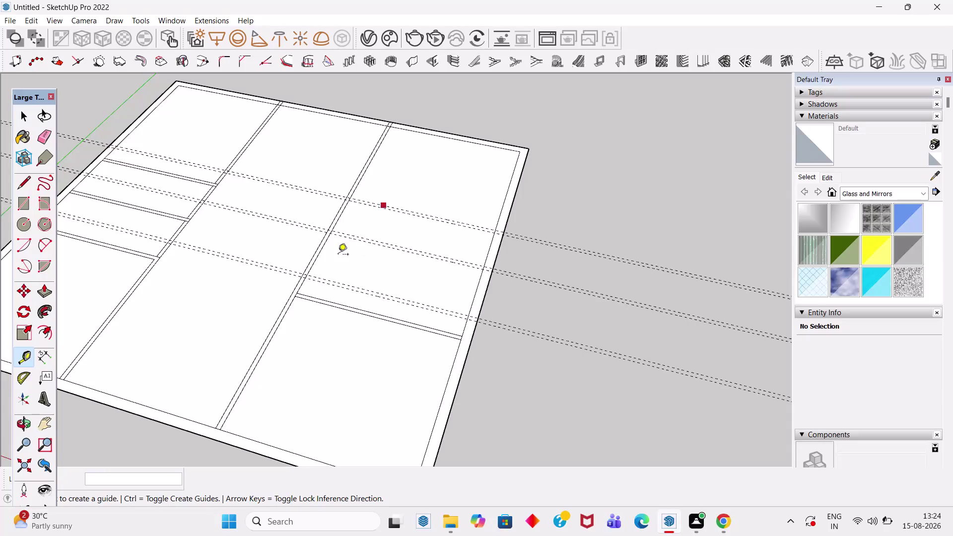
Pull a guide 13'6" in from the slab's bottom edge.
scroll(down, 3)
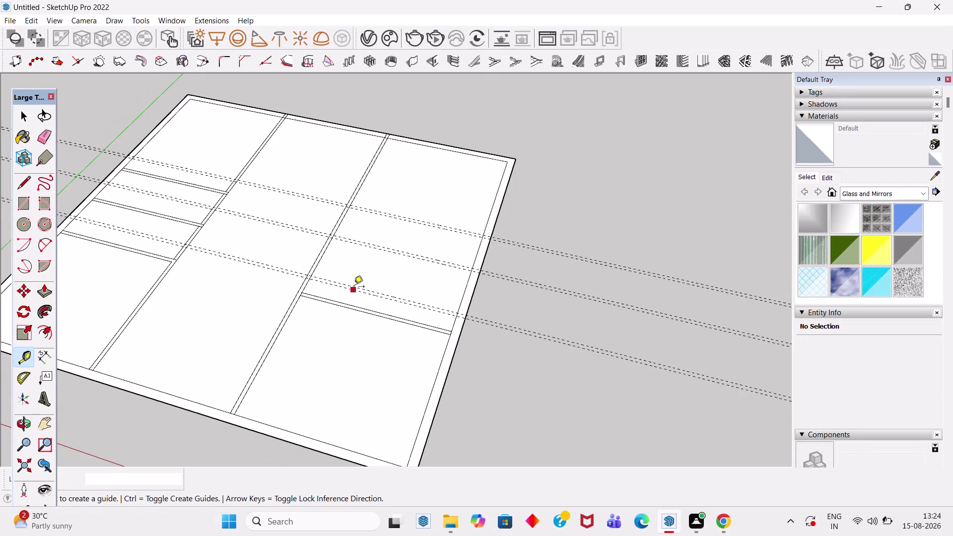
click(354, 288)
key(Escape)
key(Escape)
key(Escape)
key(Escape)
click(291, 434)
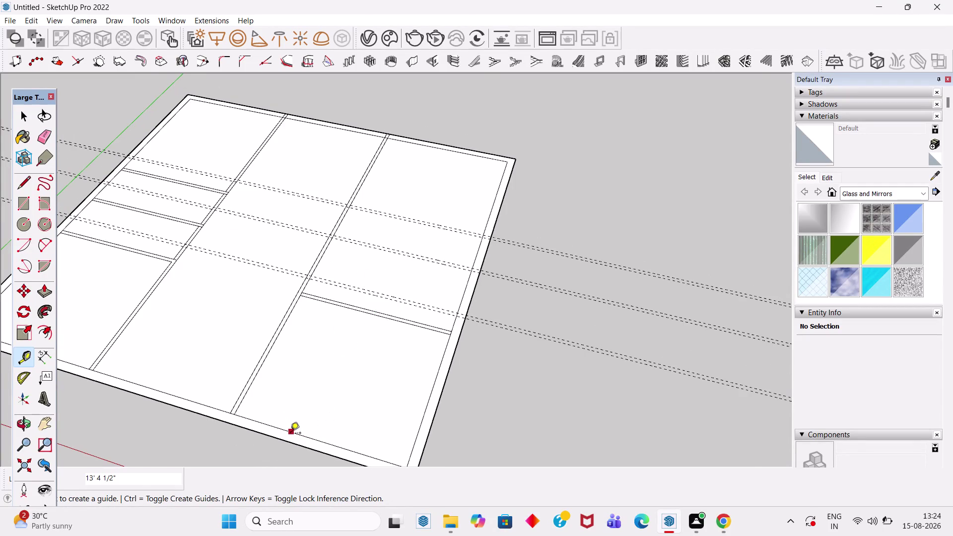
text(13)
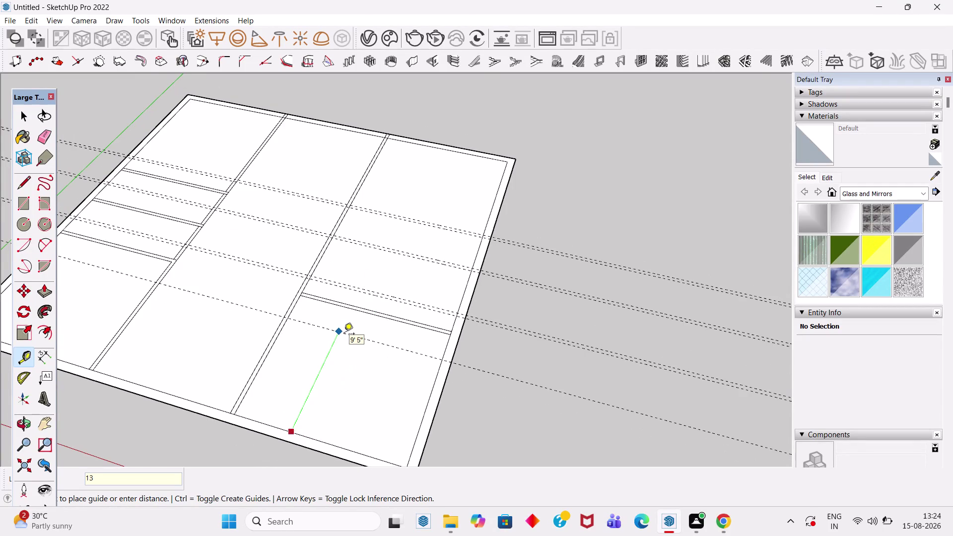
text('6")
key(Return)
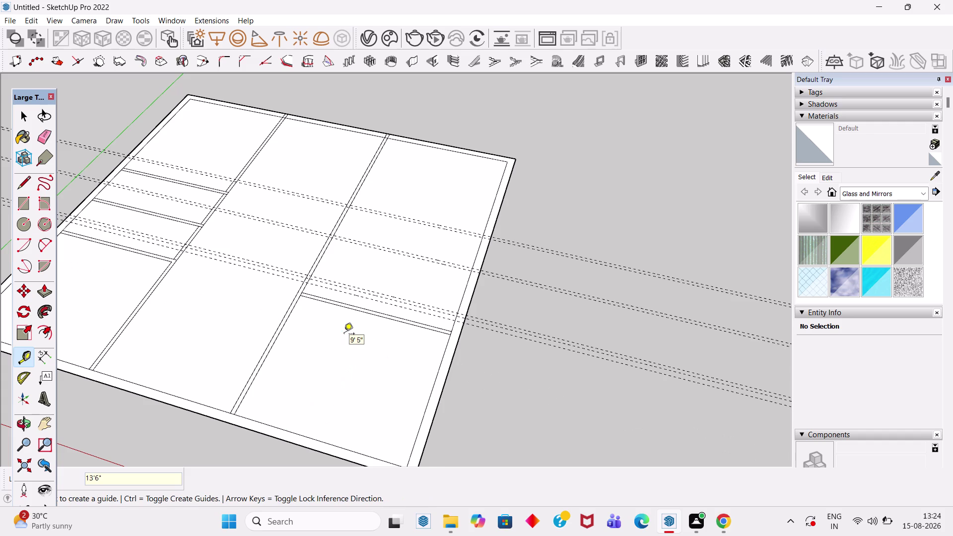
Undo that guide and remove all guides with Edit > Delete Guides.
key(ctrl+z)
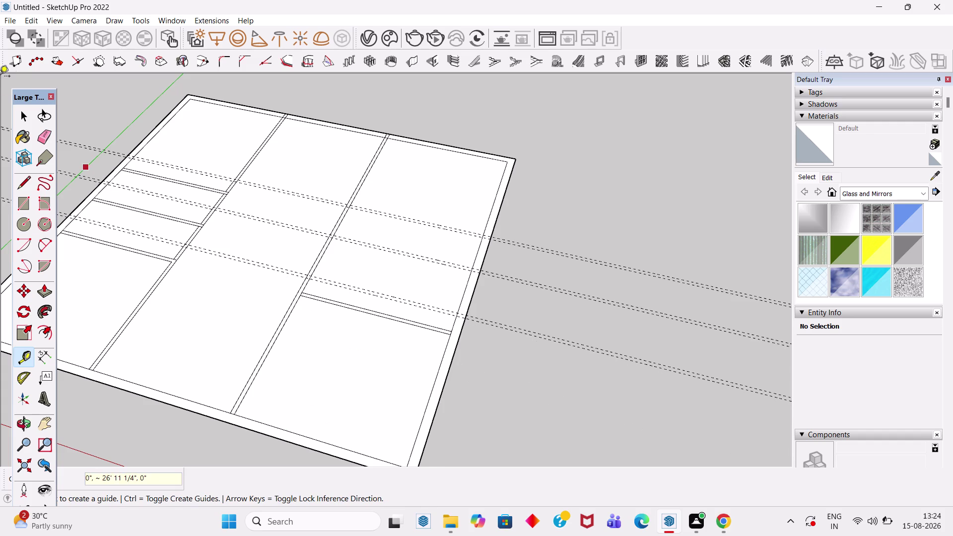
click(30, 21)
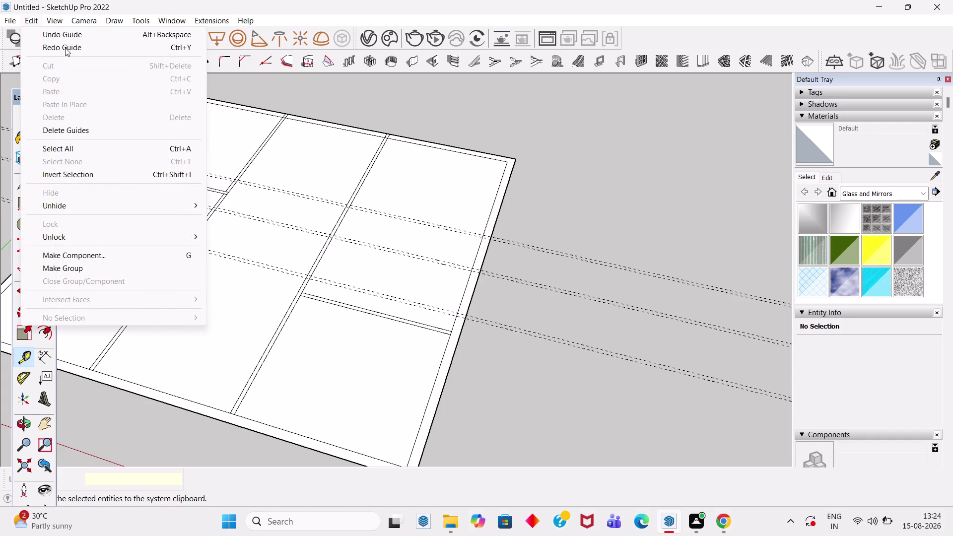
click(94, 132)
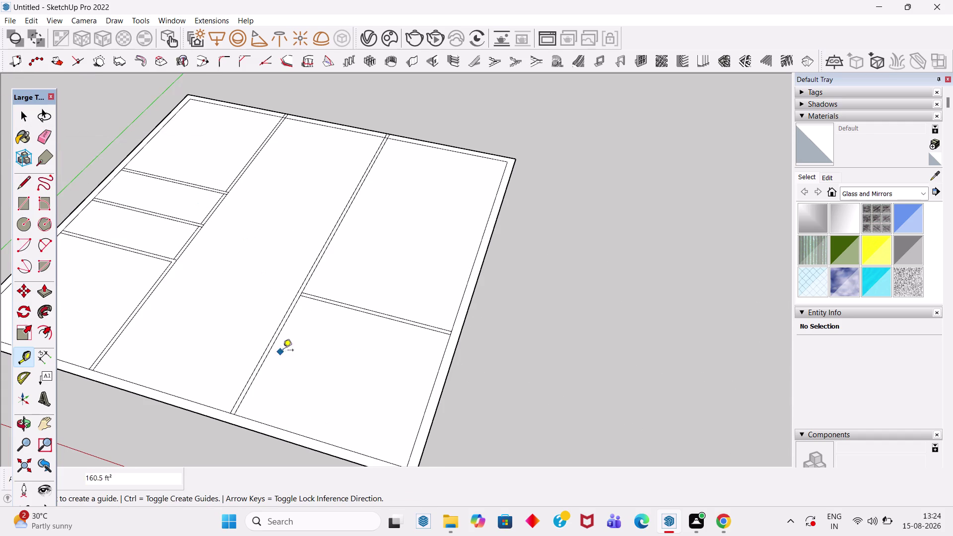
Place a guide 13'6" in from the slab's bottom edge.
click(274, 425)
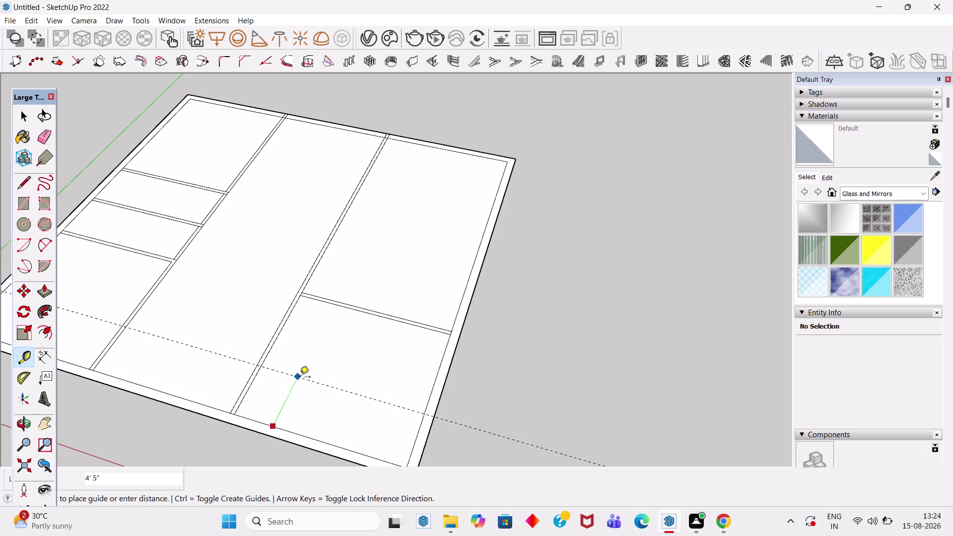
text(13'6)
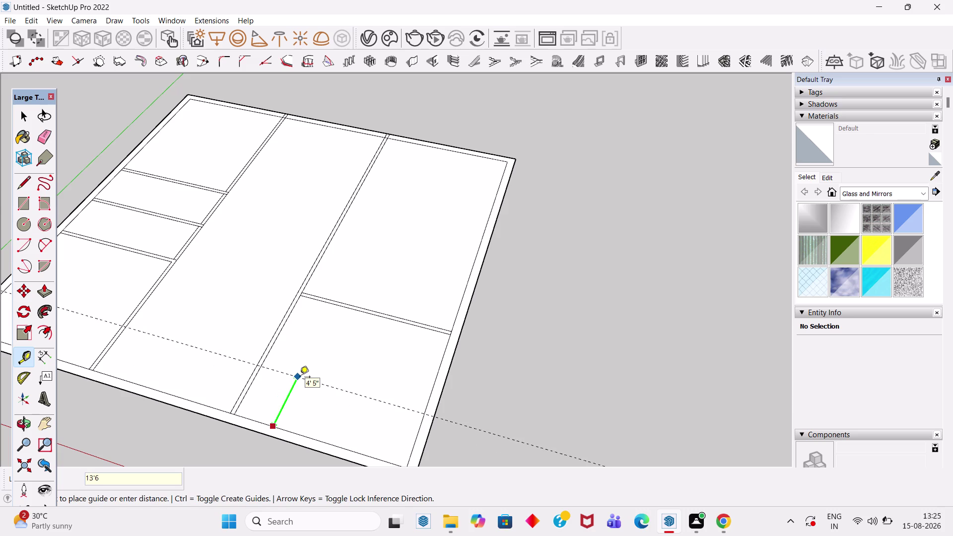
text(")
key(Return)
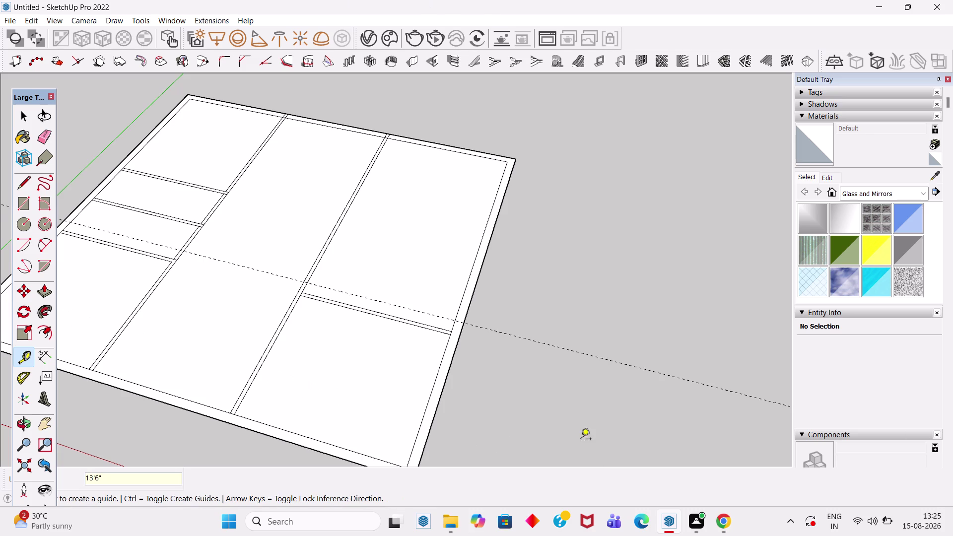
Add a second guide 6" beyond the 13'6" guide.
scroll(up, 3)
click(383, 303)
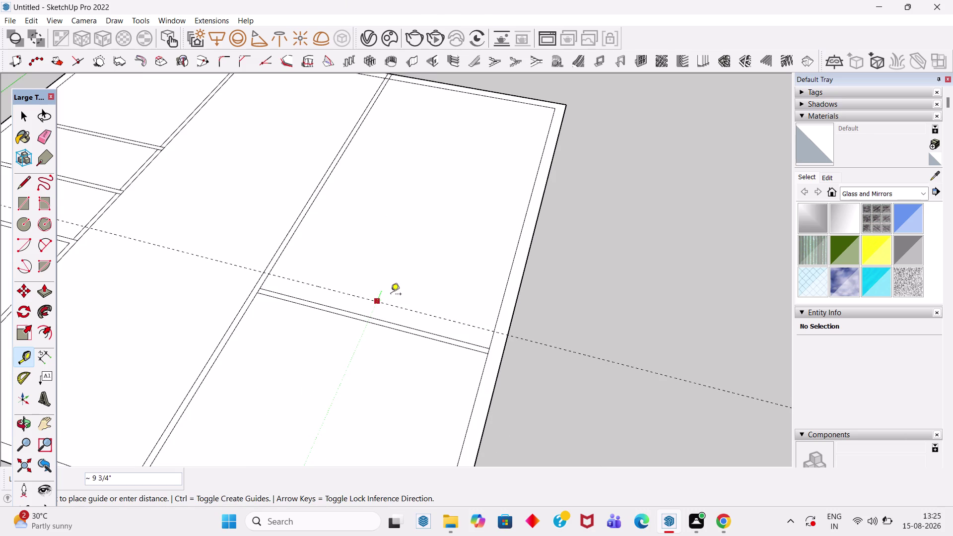
key(Escape)
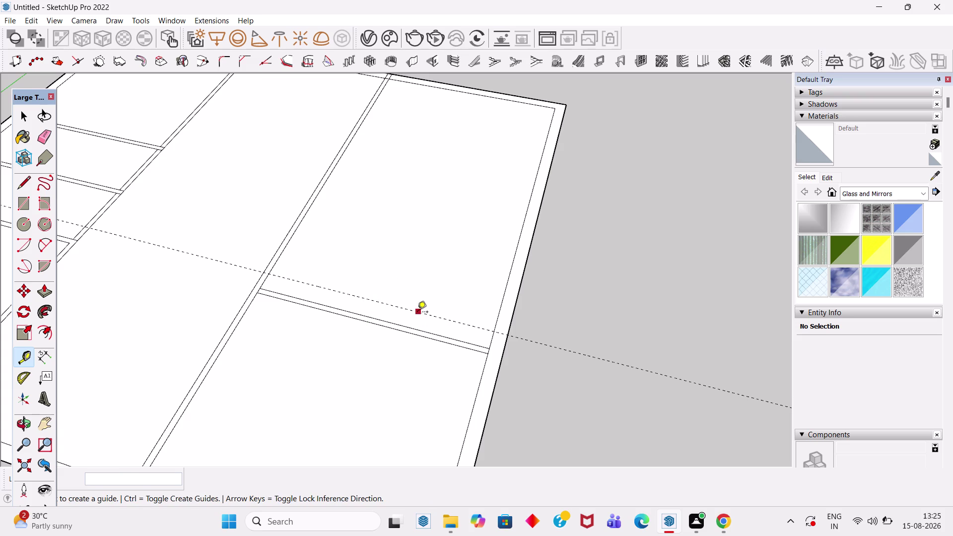
click(418, 312)
text(6)
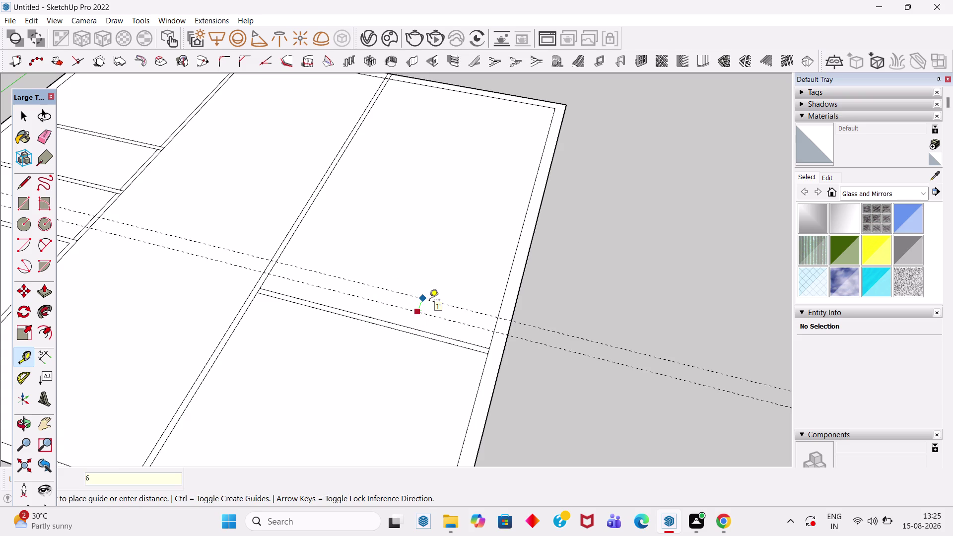
text(")
key(Return)
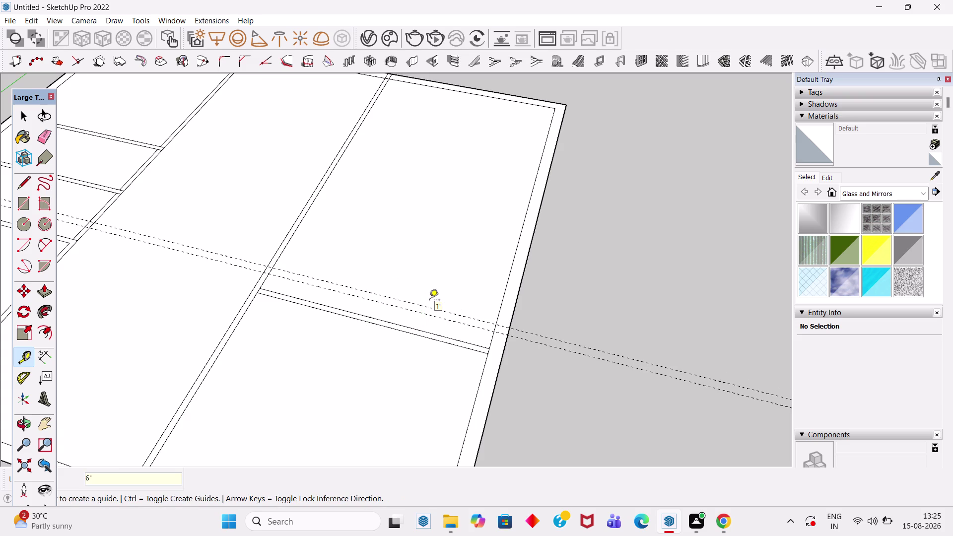
Select and delete the stray vertical guide in the upper-right room.
double_click(429, 301)
key(Escape)
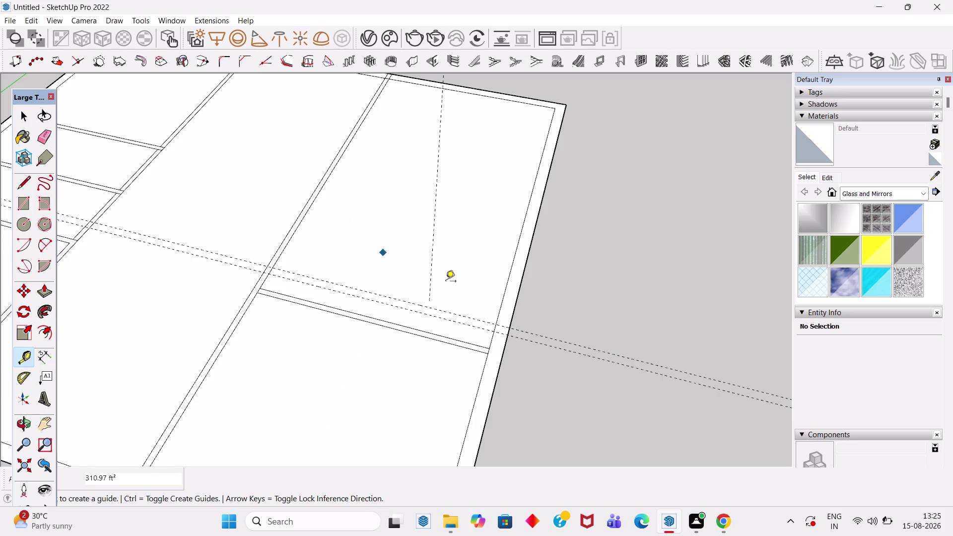
scroll(down, 3)
scroll(down, 3)
scroll(up, 3)
scroll(up, 3)
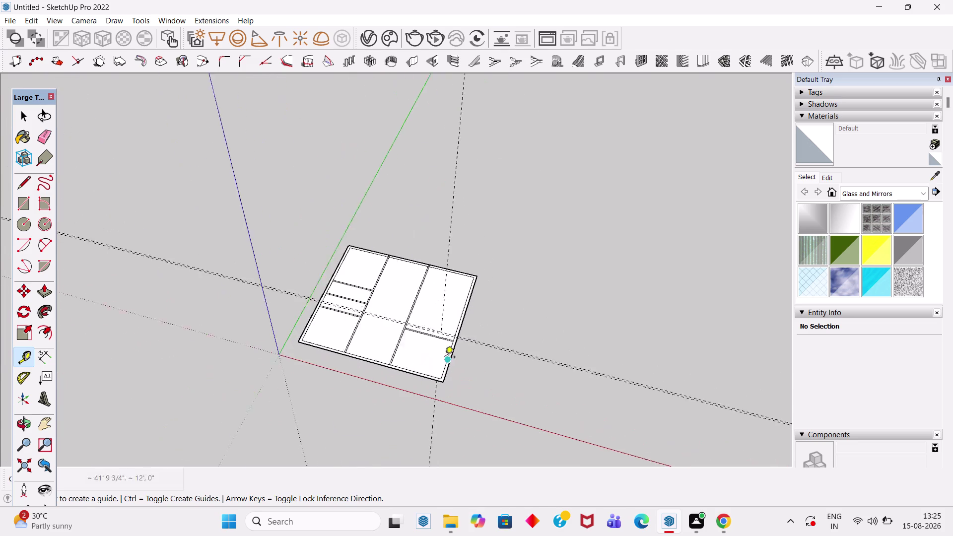
scroll(up, 3)
key(space)
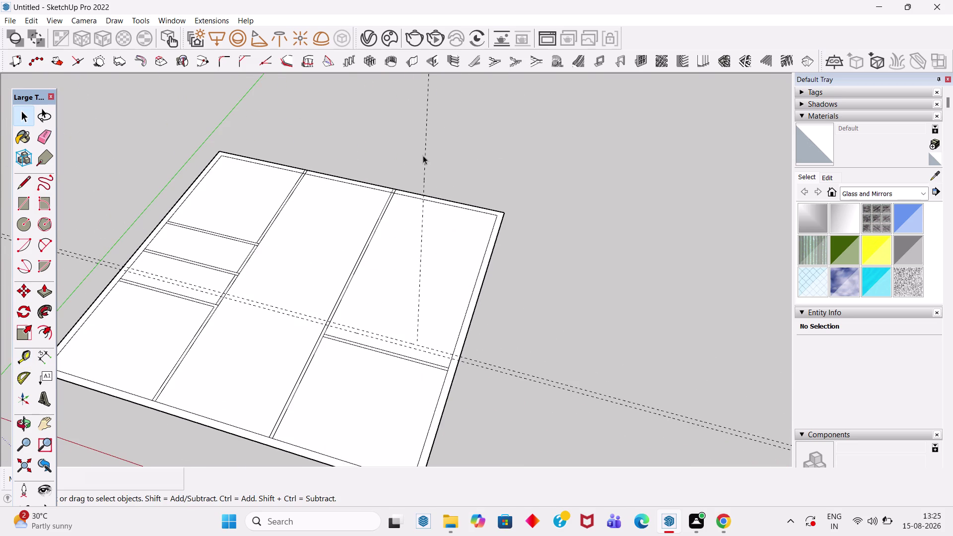
click(425, 155)
key(Delete)
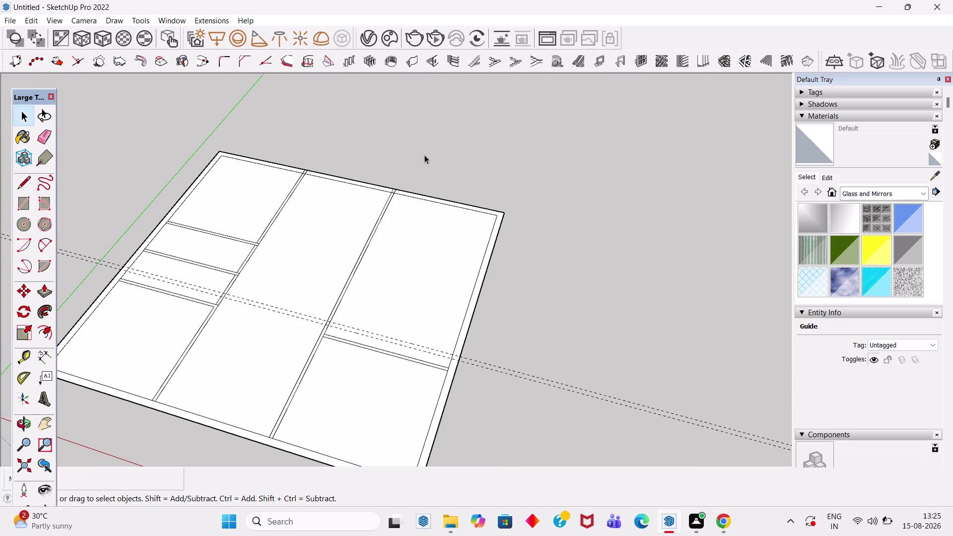
key(t)
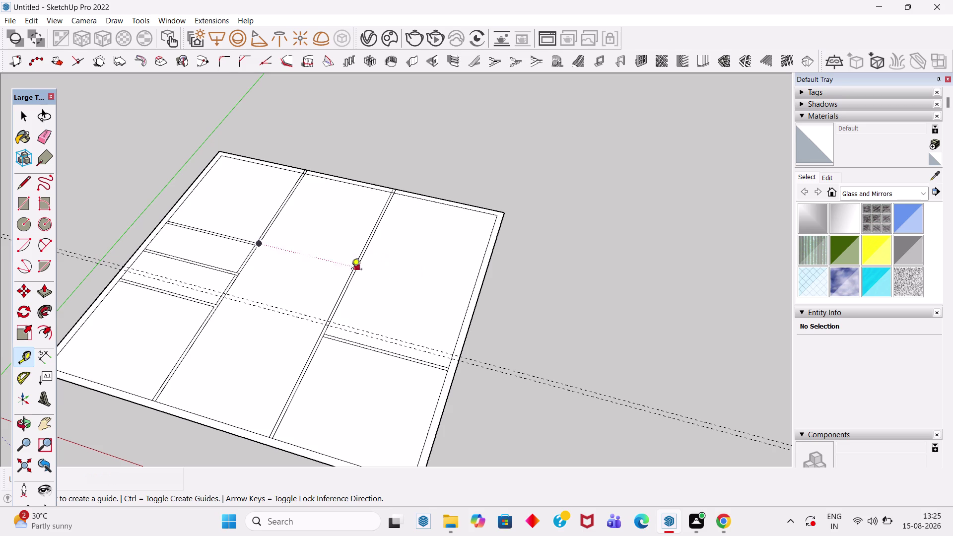
Place a guide 5' from the existing guide and another 6" beyond it.
scroll(up, 3)
click(392, 324)
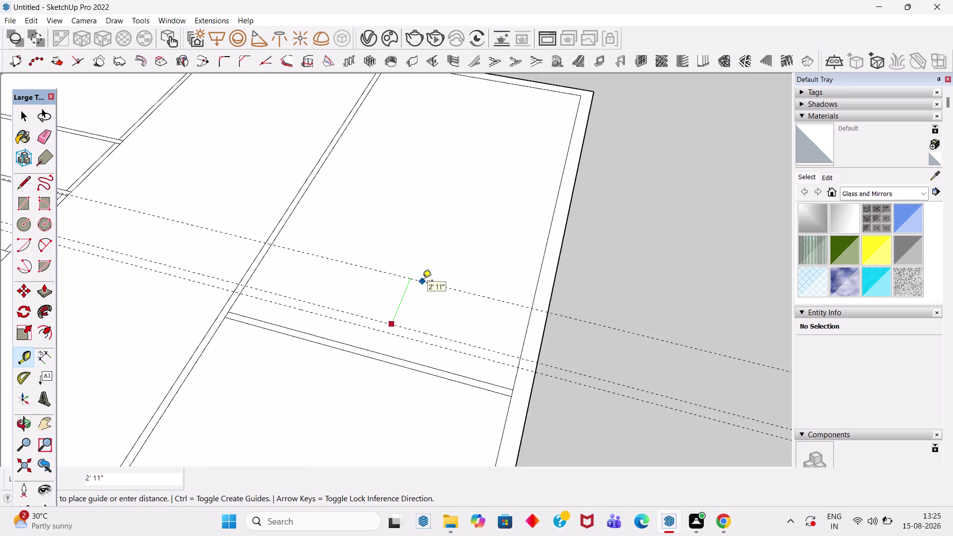
text(5')
key(Return)
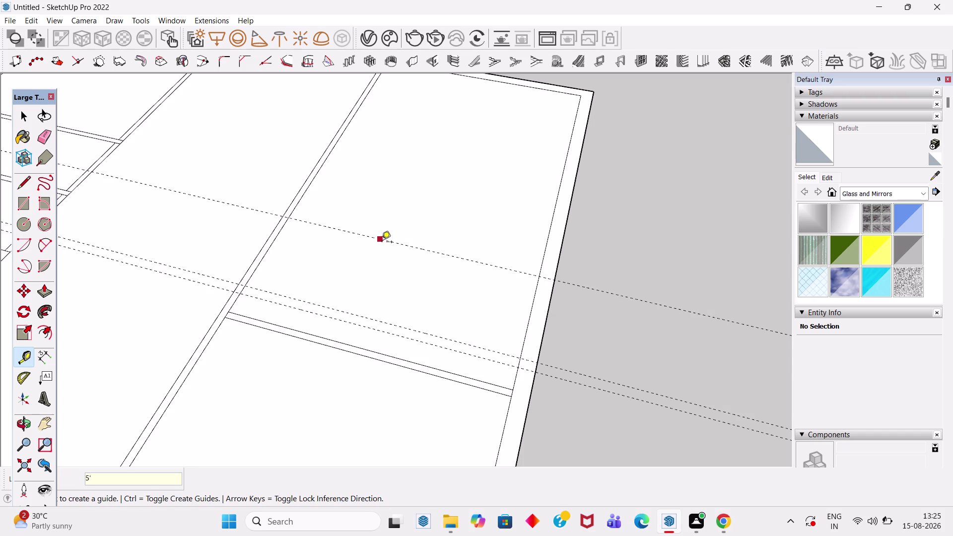
click(388, 243)
text(6)
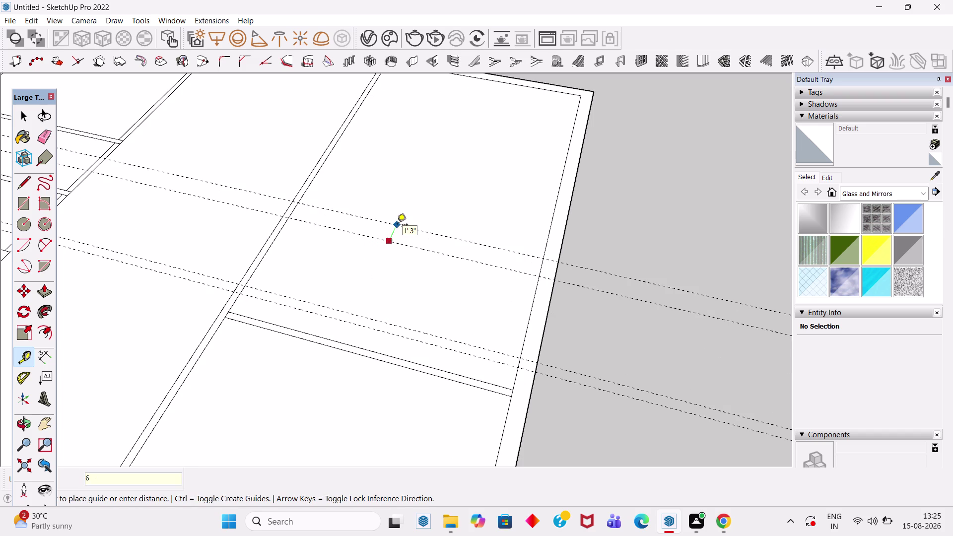
text(")
key(Return)
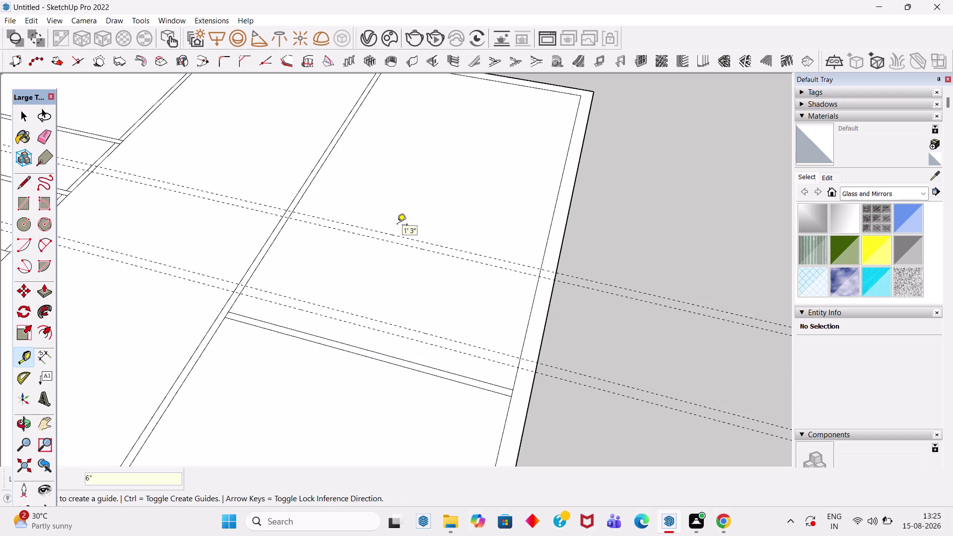
Place a guide 4'1" further on, paired with one 6" beyond.
click(423, 240)
text(4)
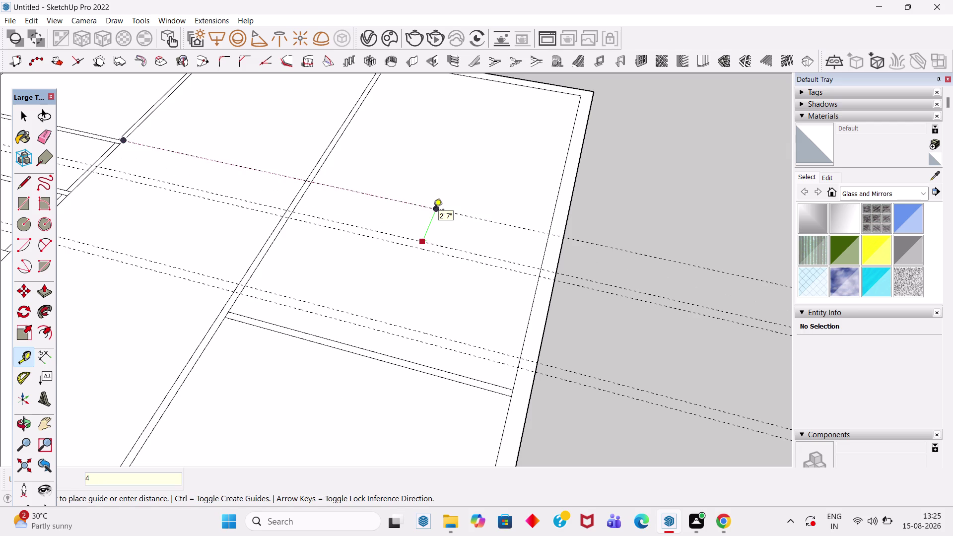
text('1")
key(Return)
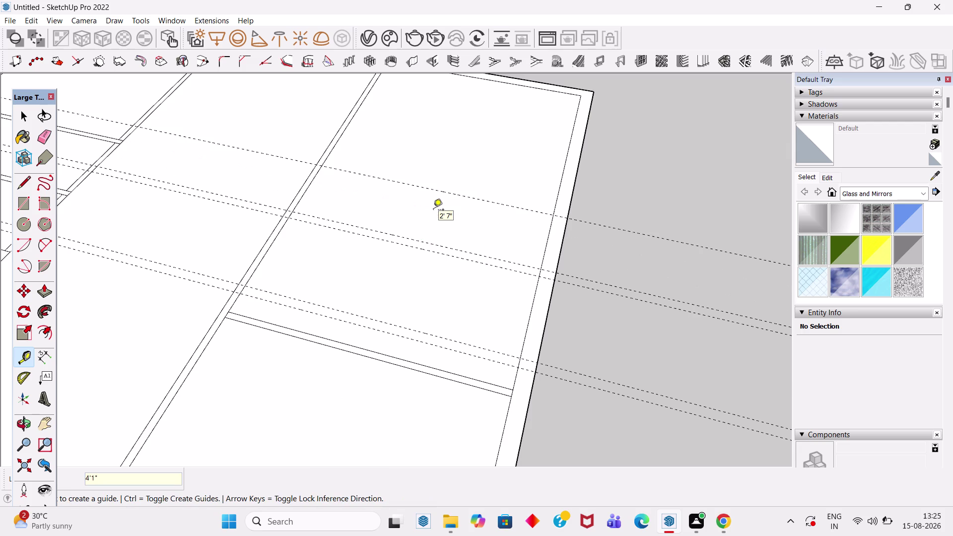
click(459, 194)
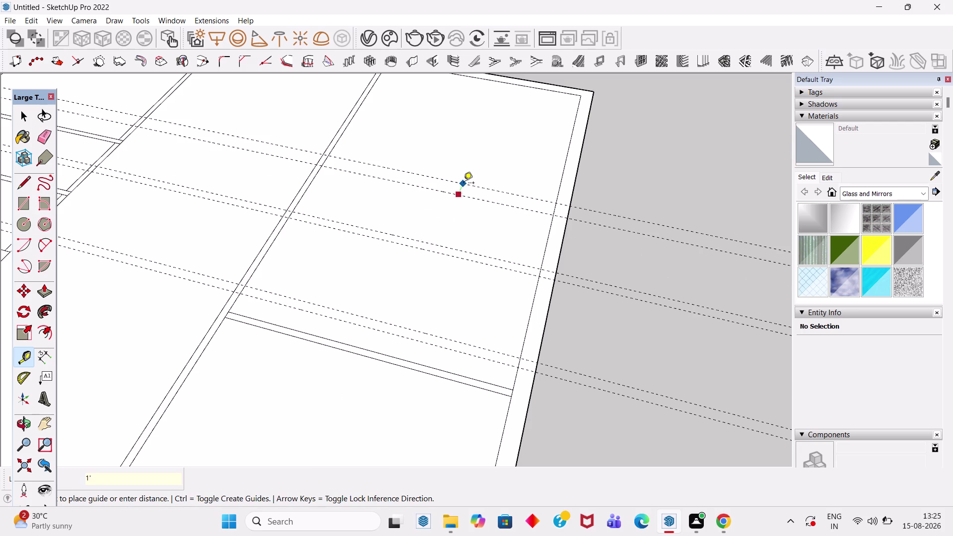
text(6")
key(Return)
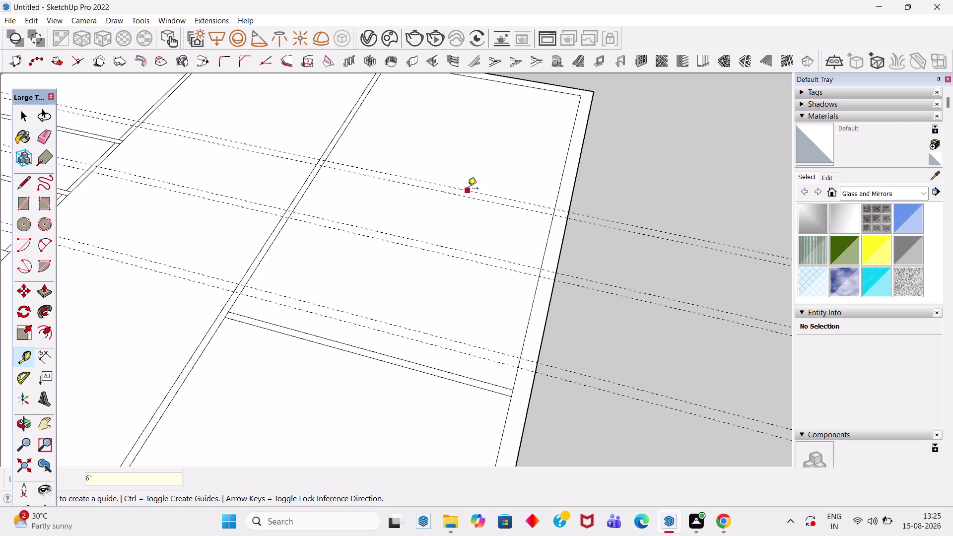
Start another guide measurement, then cancel it with undo.
click(468, 189)
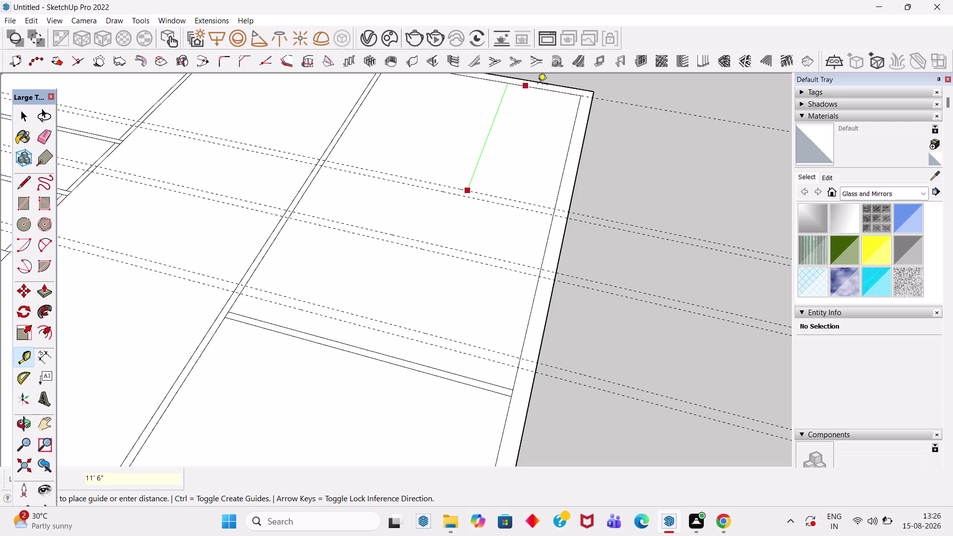
scroll(down, 3)
scroll(up, 3)
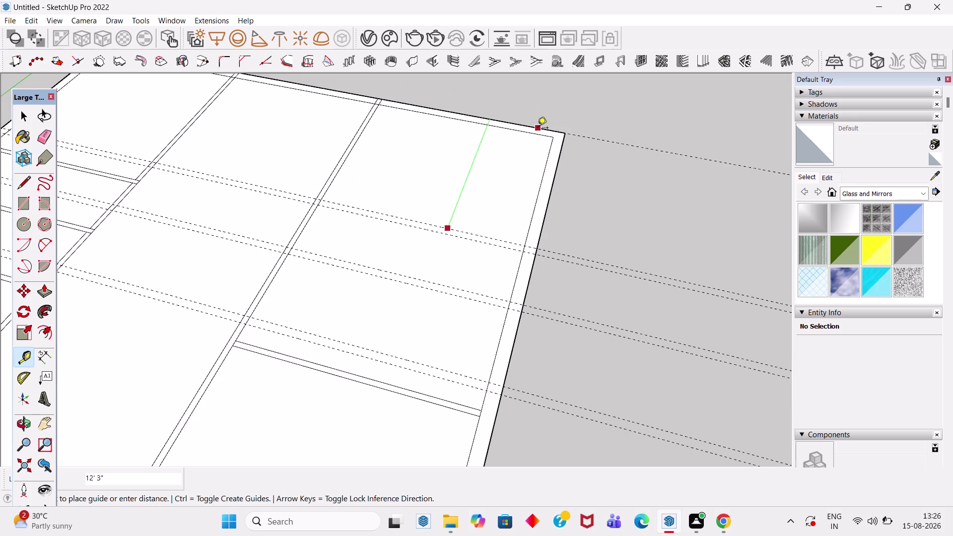
scroll(down, 3)
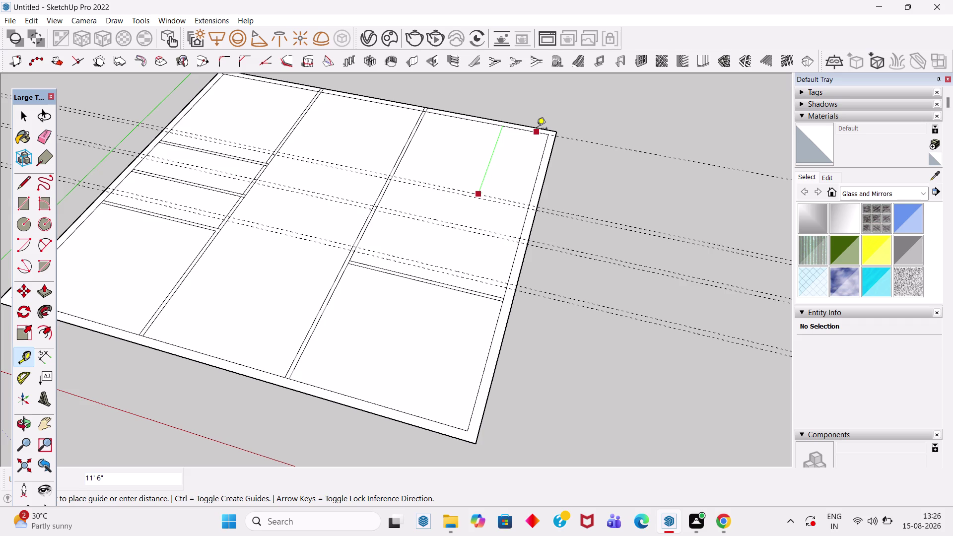
key(ctrl+z)
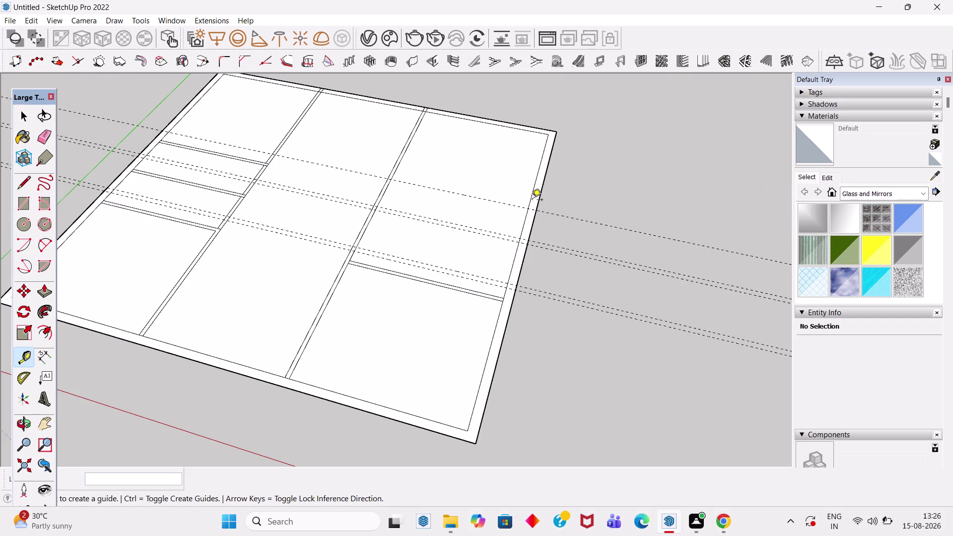
Undo the previously placed guide lines.
key(ctrl+z)
key(ctrl+z)
key(ctrl+z)
key(ctrl+z)
key(ctrl+z)
key(ctrl+z)
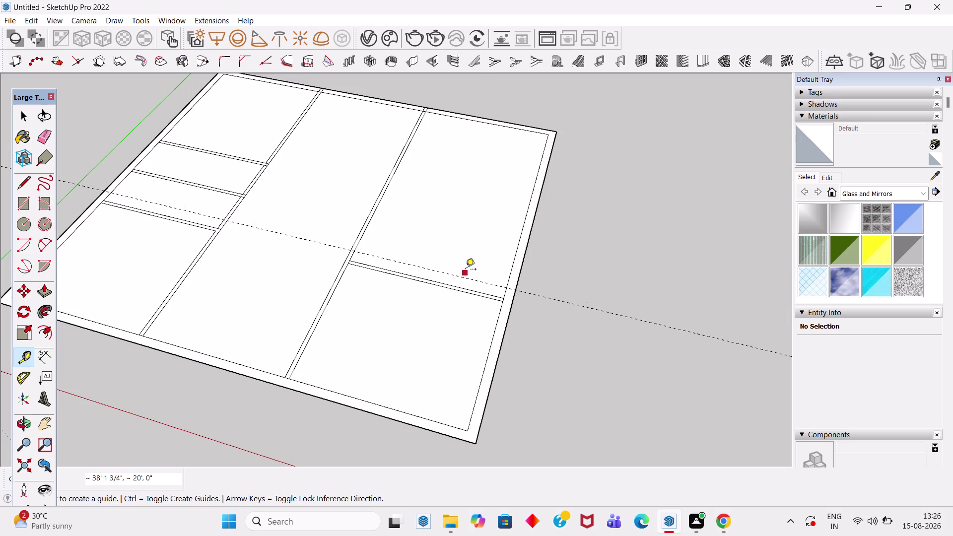
key(ctrl+z)
Pull a guide 14' in from the slab edge, plus one 4" beyond it.
drag(407, 413, 409, 407)
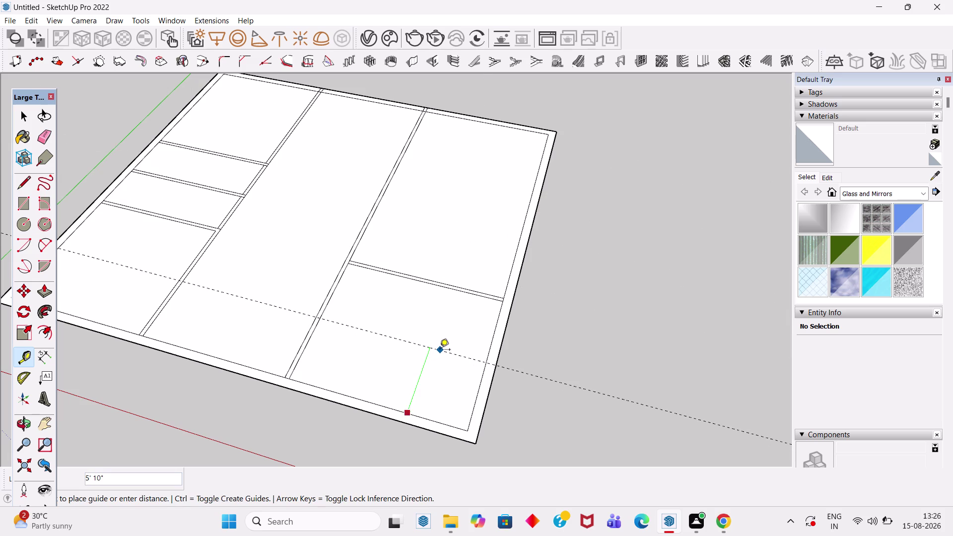
text(14)
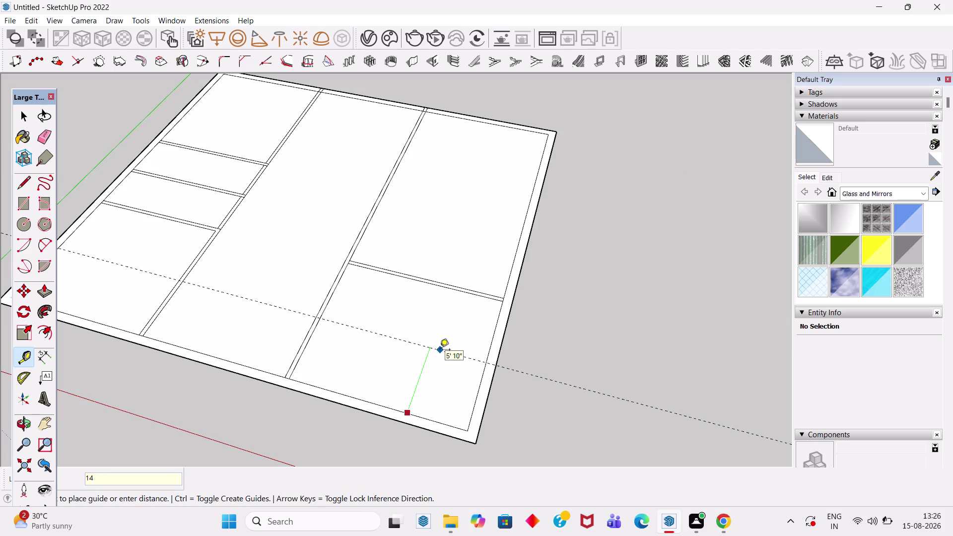
key(apostrophe)
key(Return)
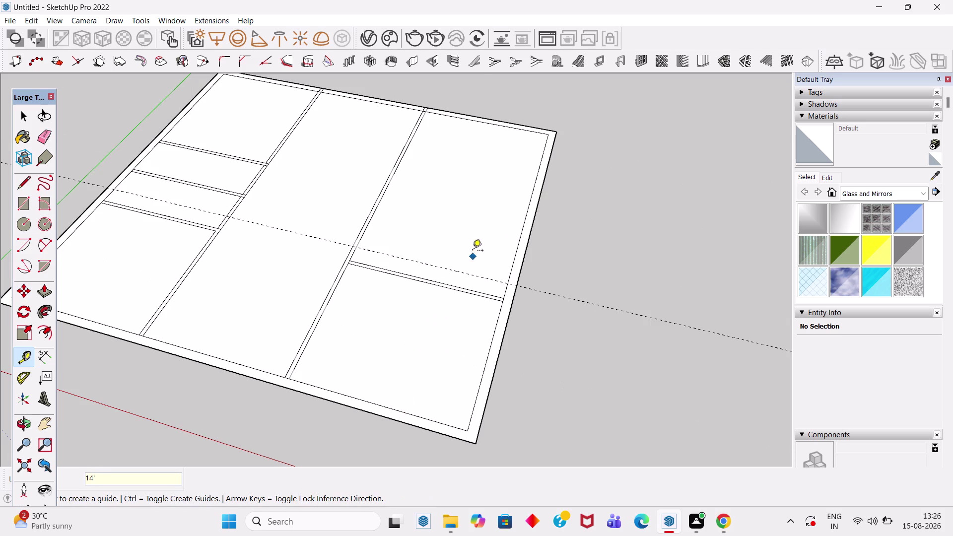
scroll(up, 3)
click(447, 270)
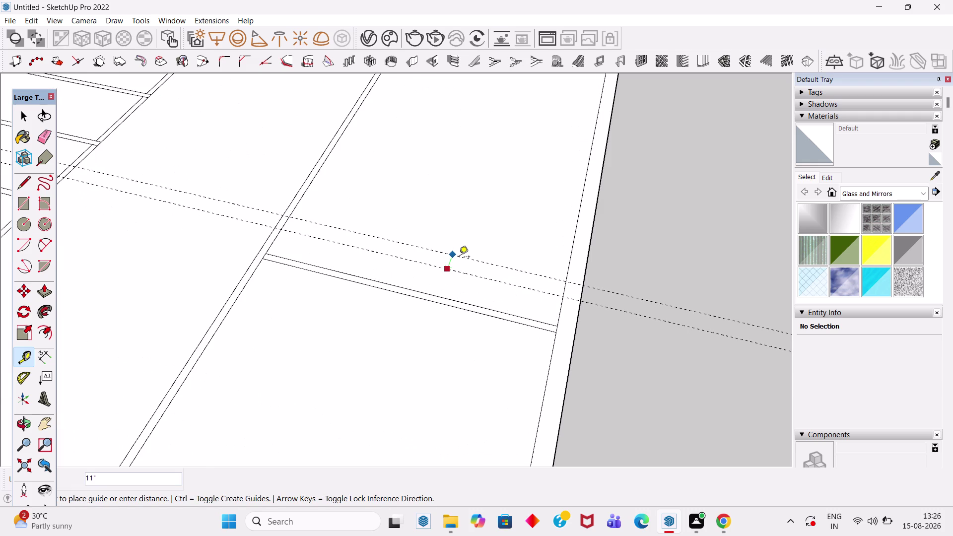
text(4")
key(Return)
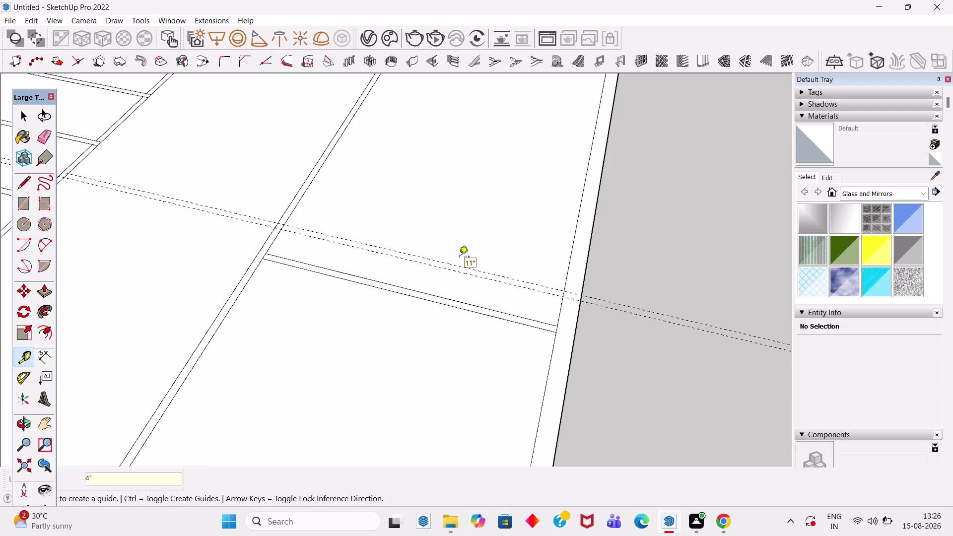
Add a guide 5' from that guide and another 4" beyond it.
scroll(up, 3)
drag(468, 249, 474, 243)
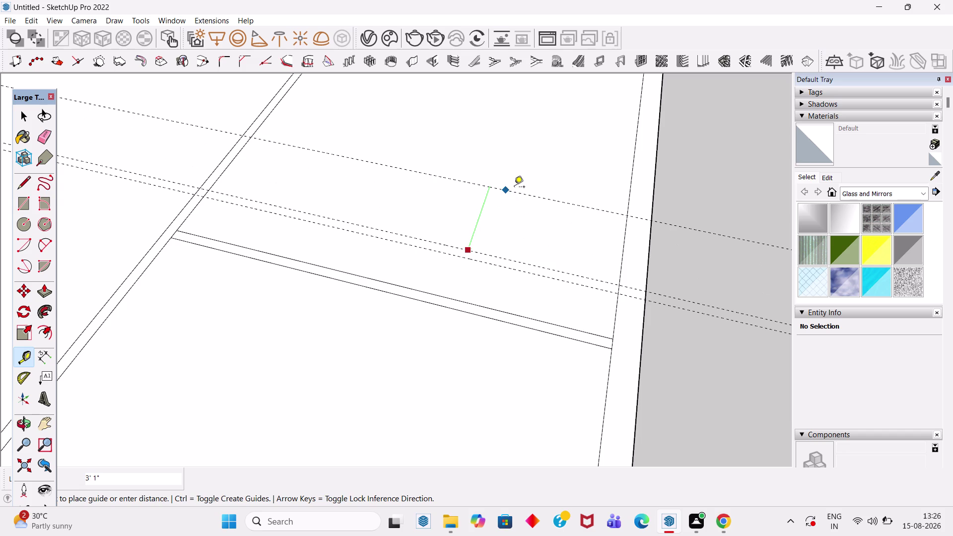
key(5)
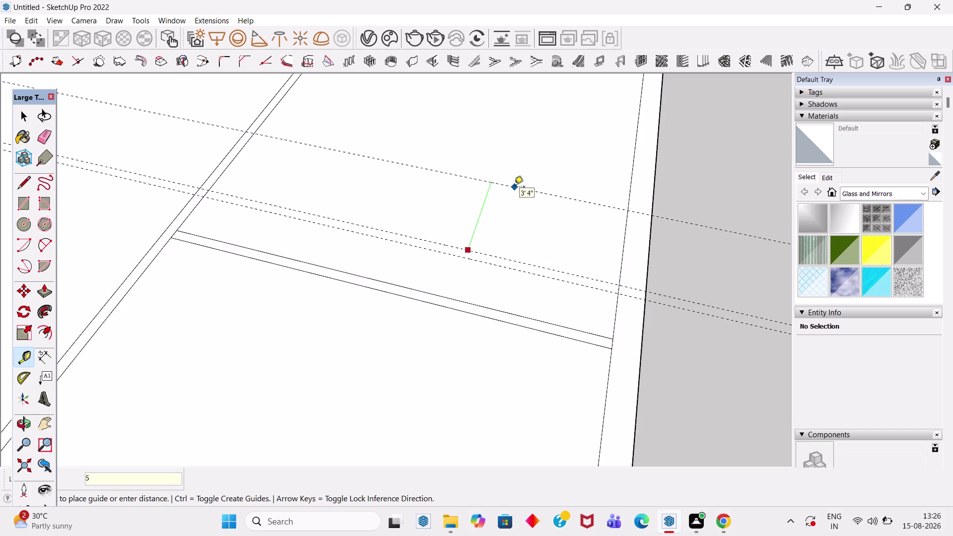
key(apostrophe)
key(Return)
scroll(down, 3)
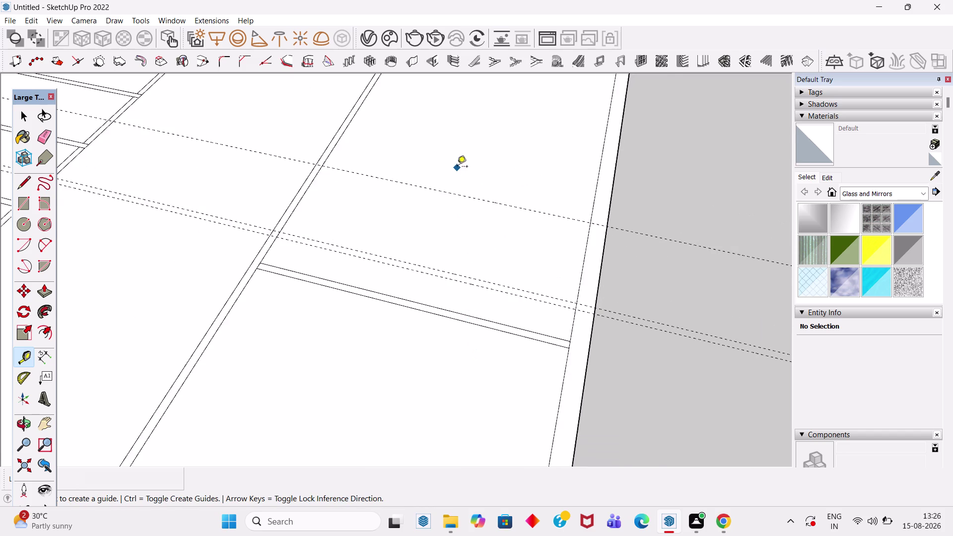
scroll(up, 3)
click(466, 203)
text(1)
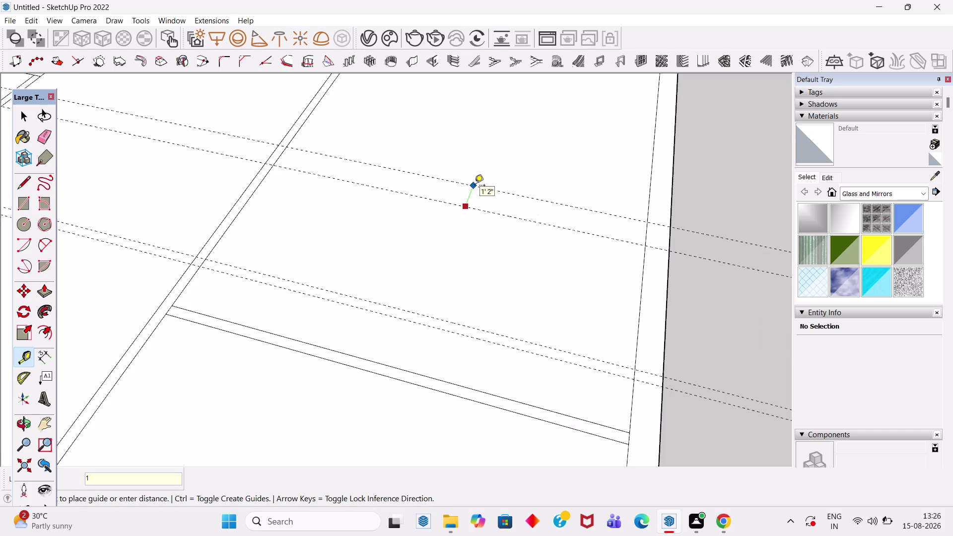
text(")
key(BackSpace)
key(BackSpace)
key(BackSpace)
key(BackSpace)
key(BackSpace)
text(4")
key(Return)
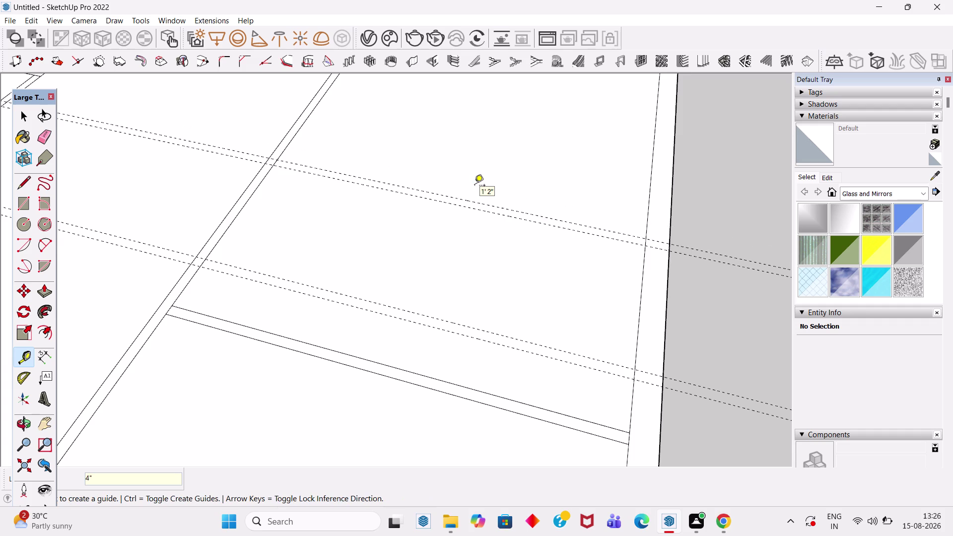
Add a guide 9' further on with a paired guide 4" beyond.
scroll(up, 3)
drag(497, 206, 504, 200)
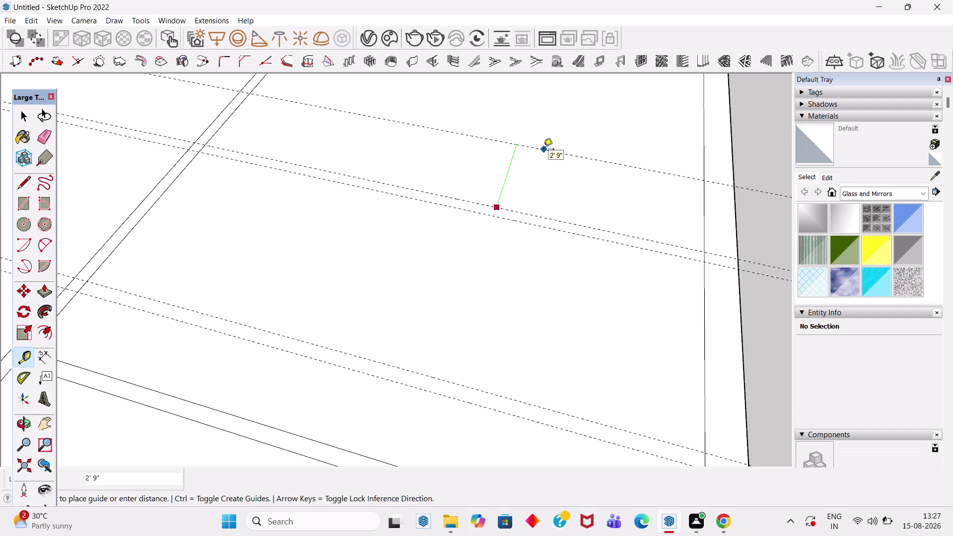
text(9')
key(Return)
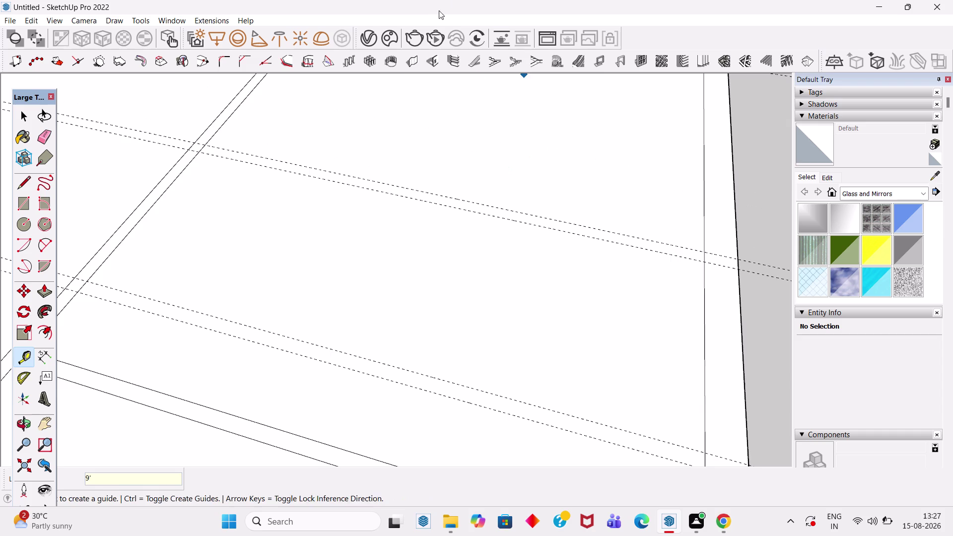
scroll(down, 3)
scroll(up, 3)
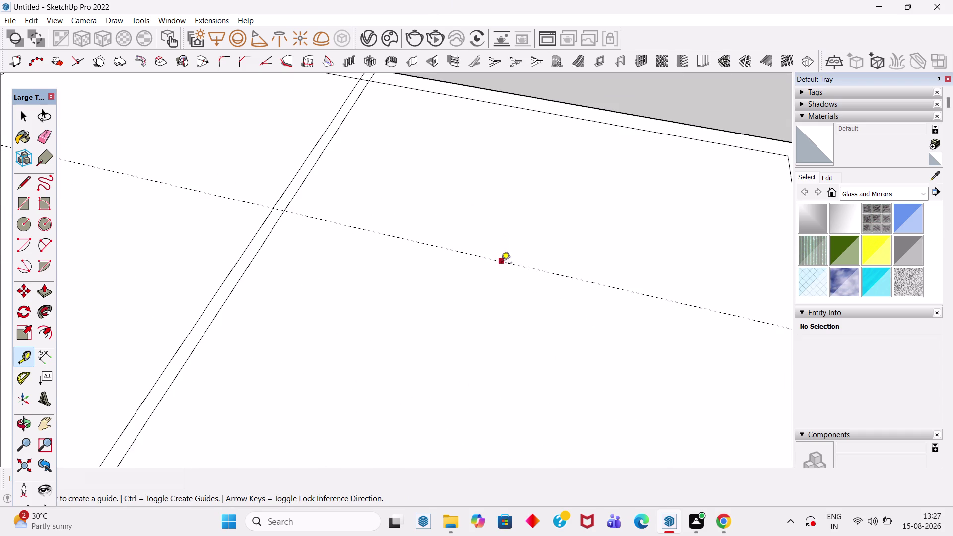
click(501, 263)
text(4)
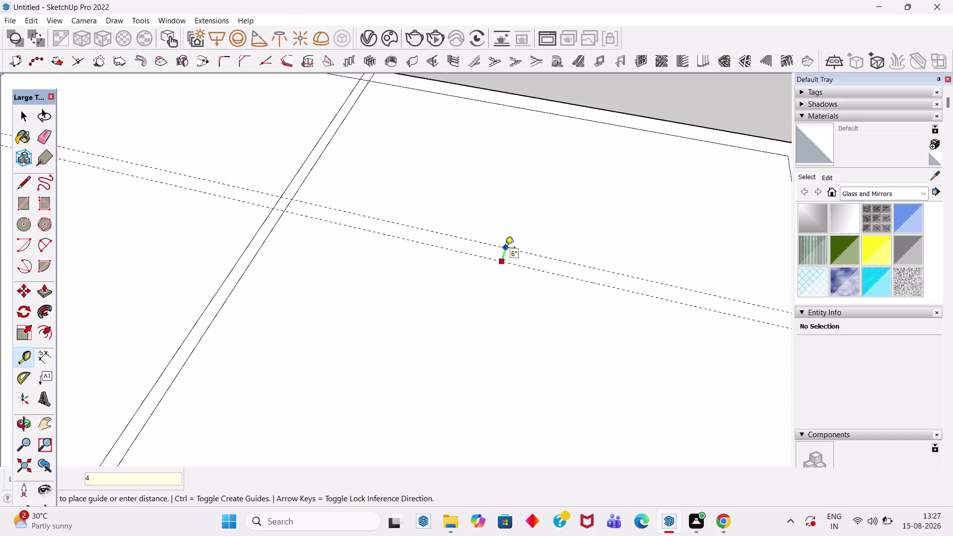
text(")
key(Return)
Start a new guide from an existing guide, then undo it.
scroll(down, 3)
scroll(up, 3)
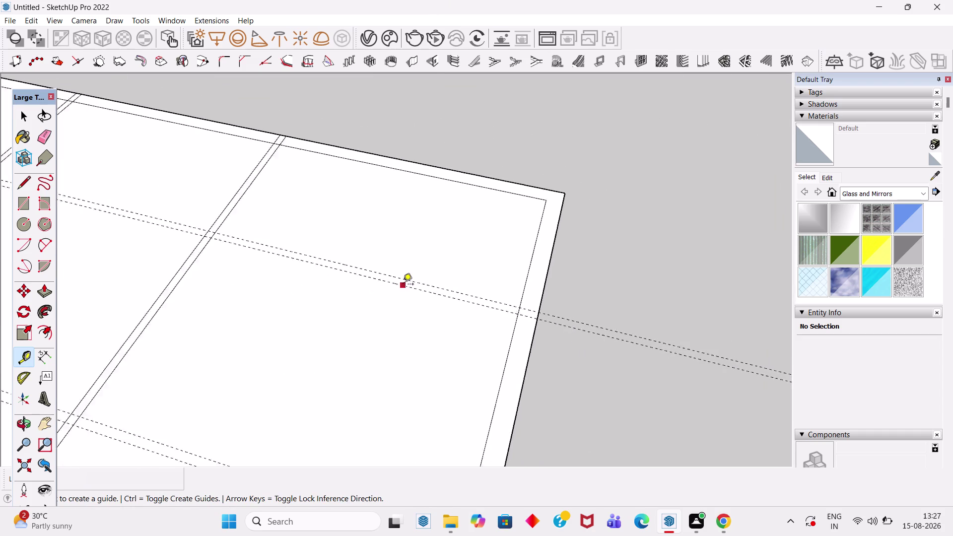
scroll(up, 3)
click(404, 278)
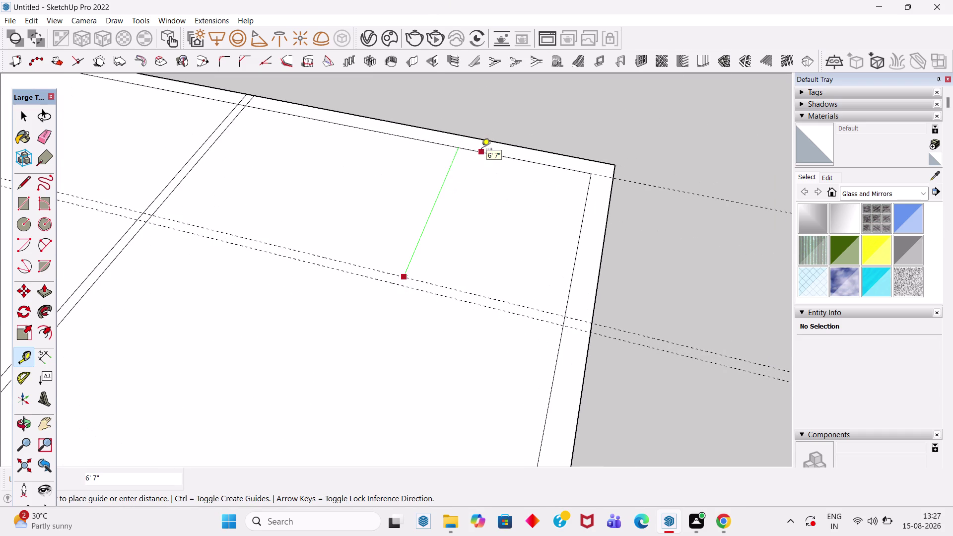
scroll(down, 3)
scroll(down, 3)
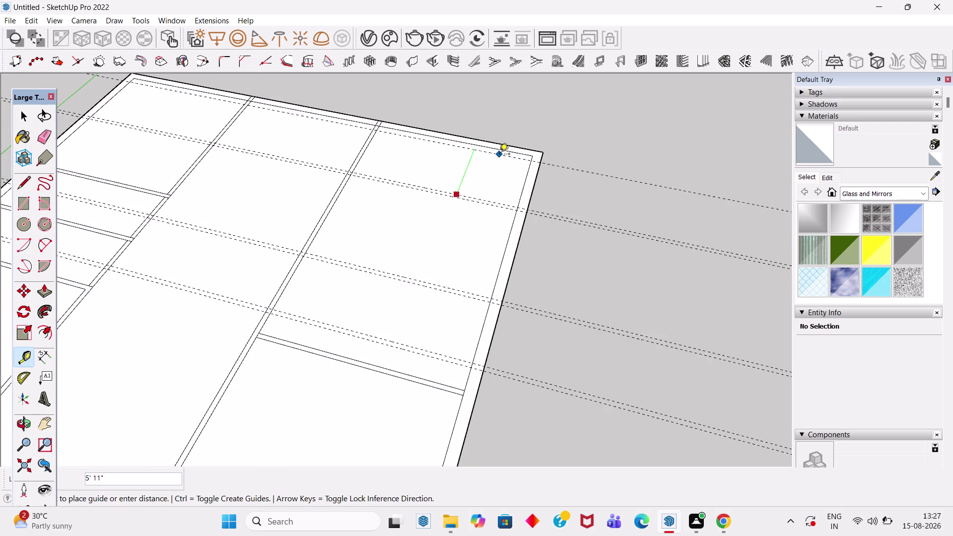
key(ctrl+z)
key(ctrl+z)
Try a 9' guide from an existing guide, undo it, and switch to Select.
scroll(up, 3)
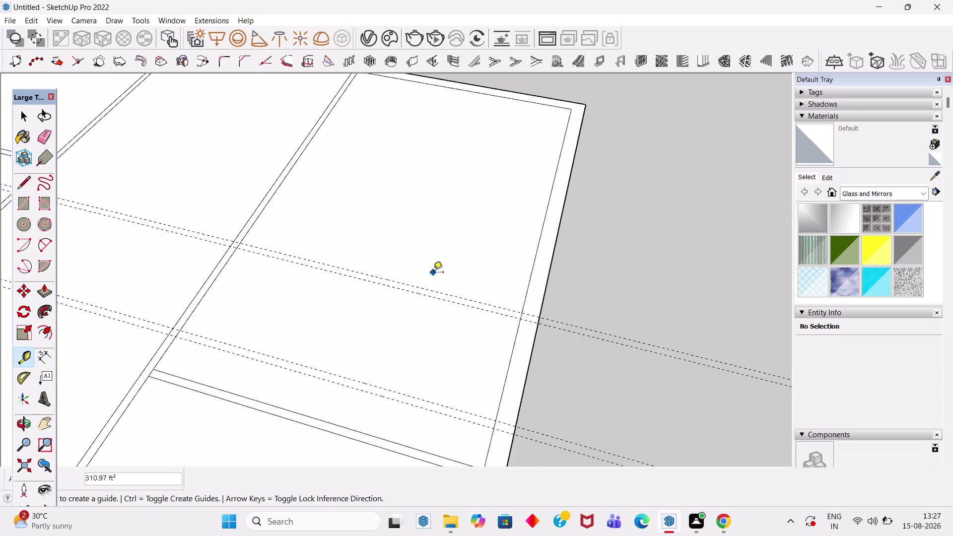
scroll(up, 3)
click(394, 296)
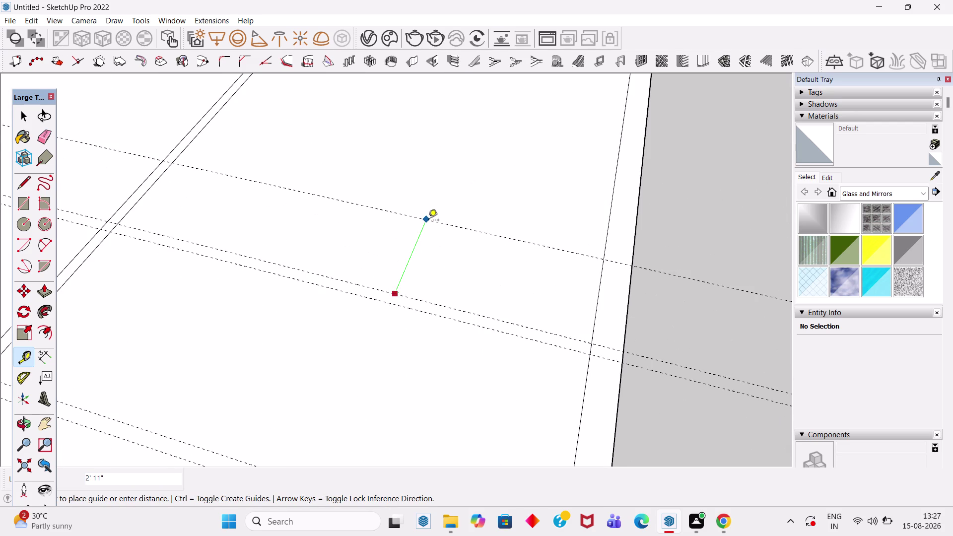
text(9')
key(Return)
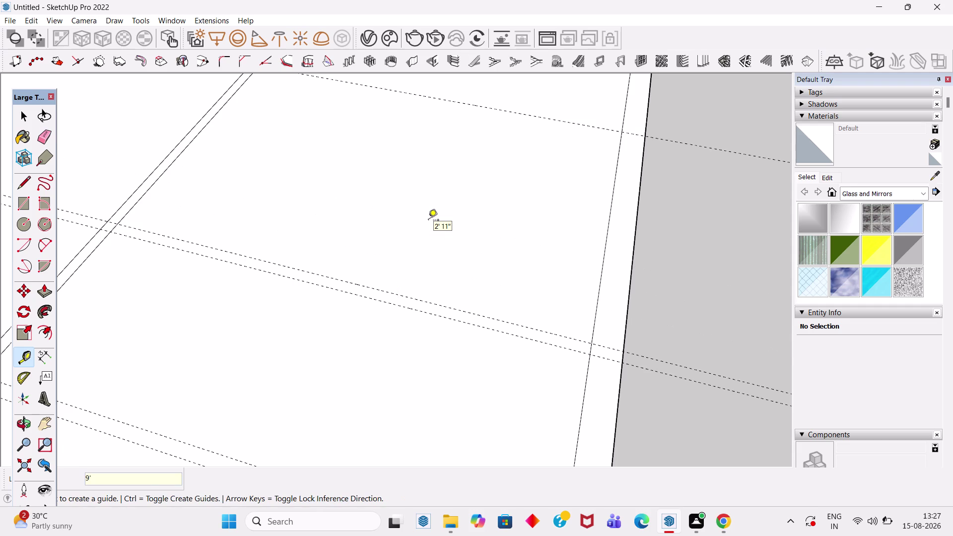
scroll(down, 3)
middle_drag(436, 300, 447, 406)
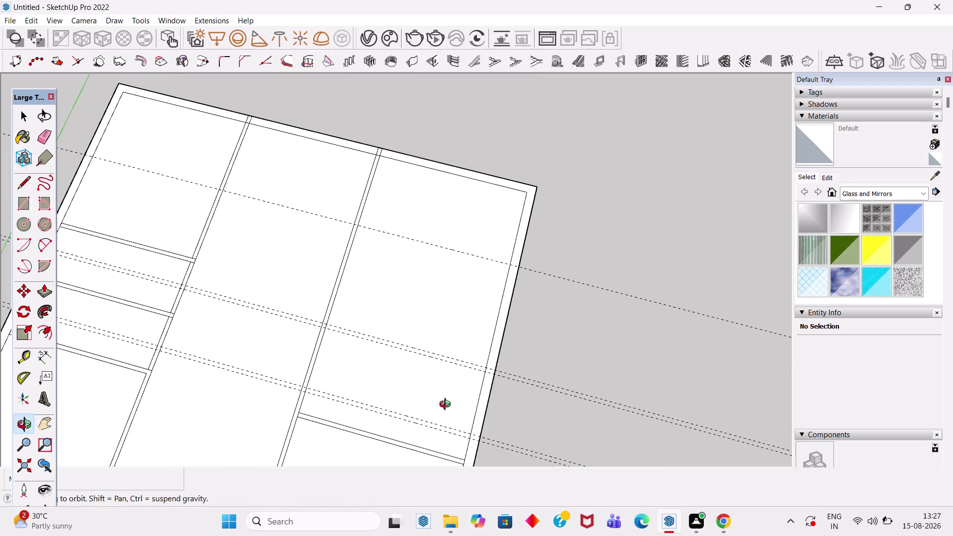
middle_drag(447, 406, 448, 406)
scroll(down, 3)
scroll(up, 3)
key(ctrl+z)
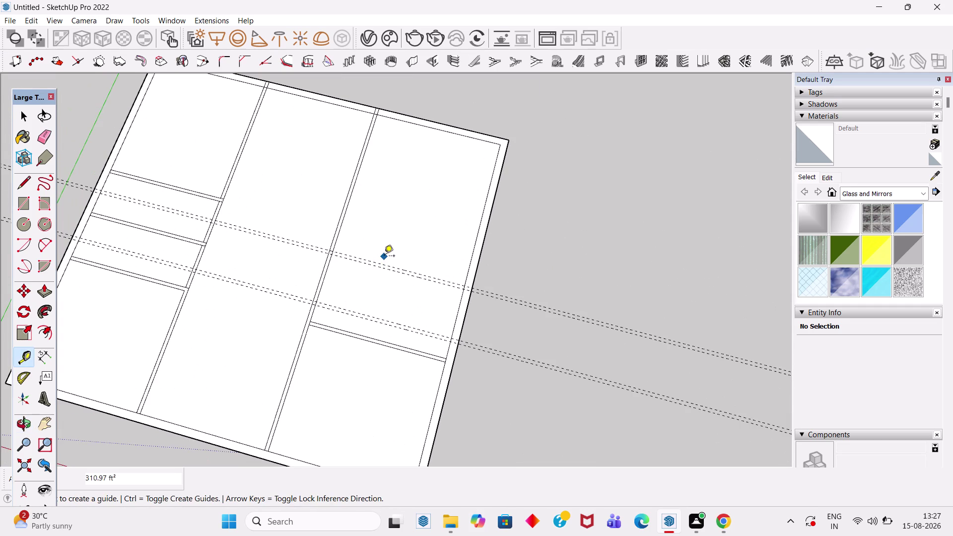
key(space)
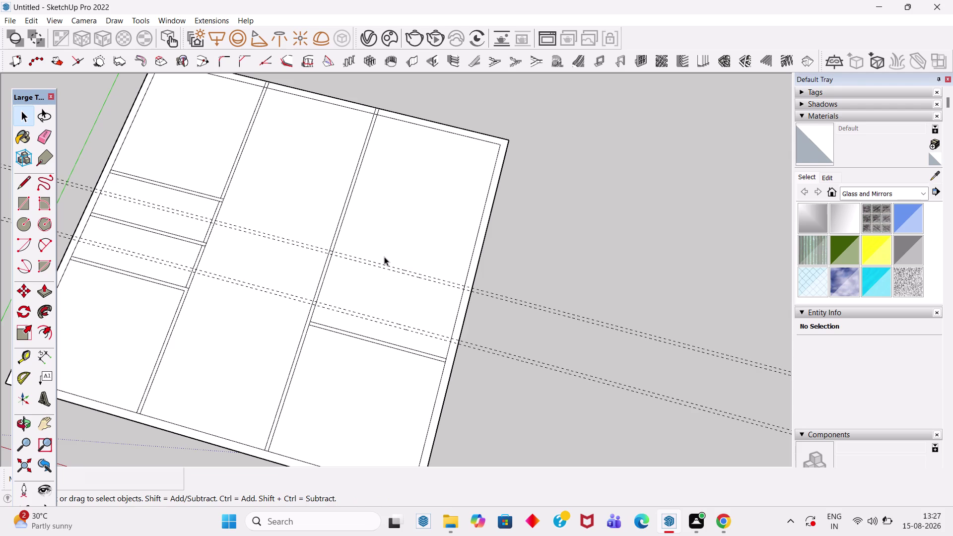
Place a guide 4'1" off an existing guide and another 4" beyond it.
key(t)
scroll(up, 3)
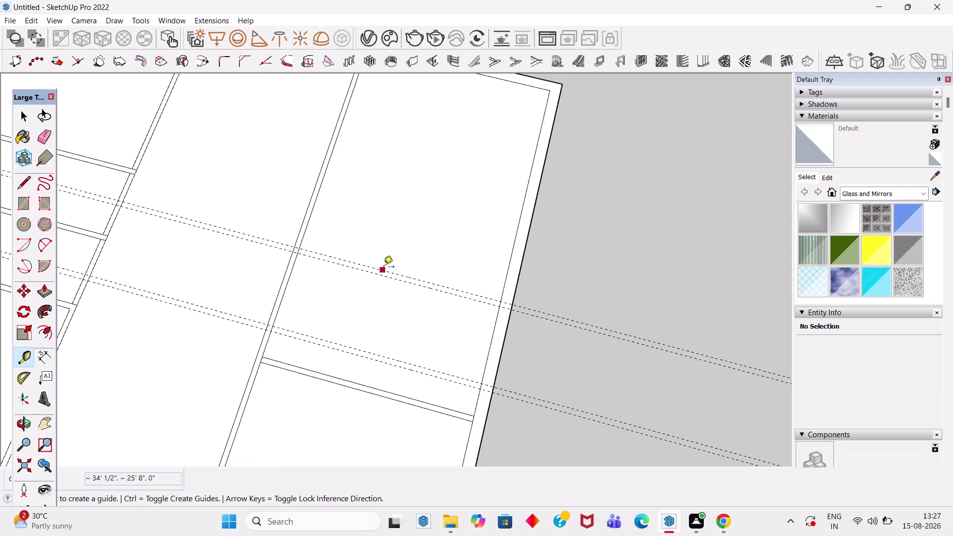
drag(384, 267, 385, 264)
text(4')
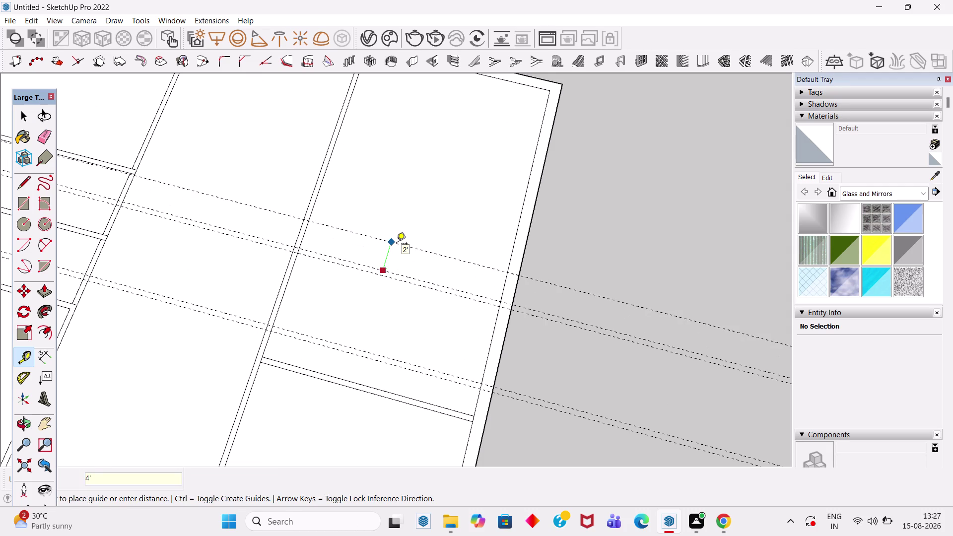
text(1")
key(Return)
scroll(up, 3)
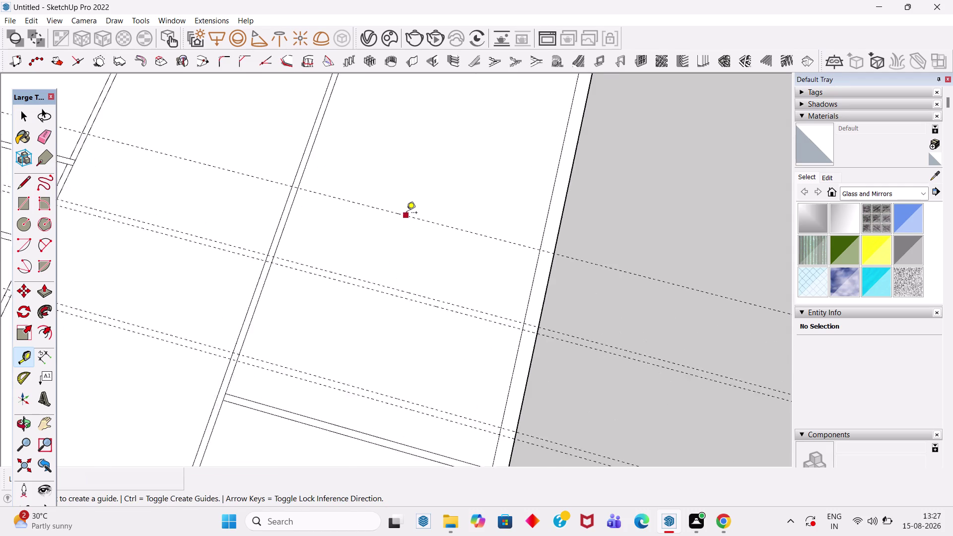
scroll(up, 3)
click(407, 214)
text(4")
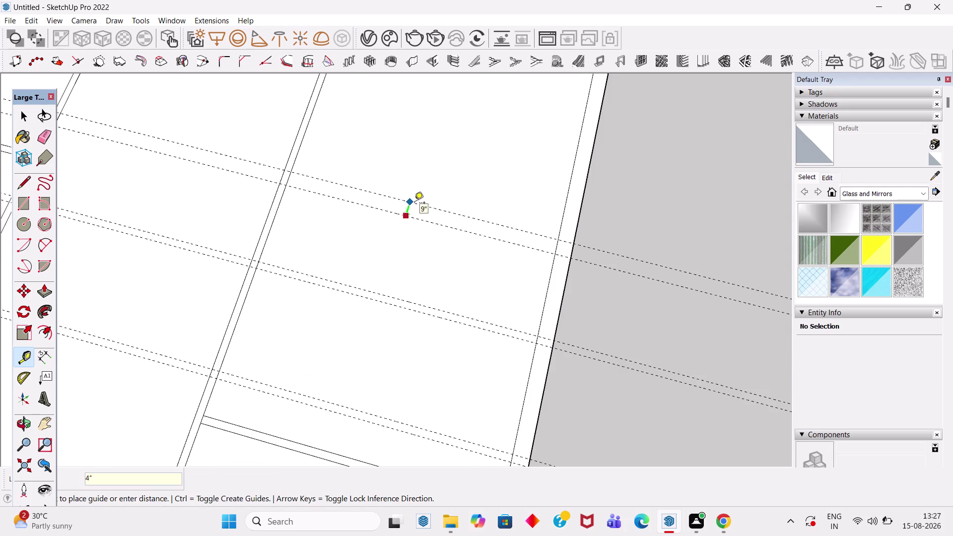
key(Return)
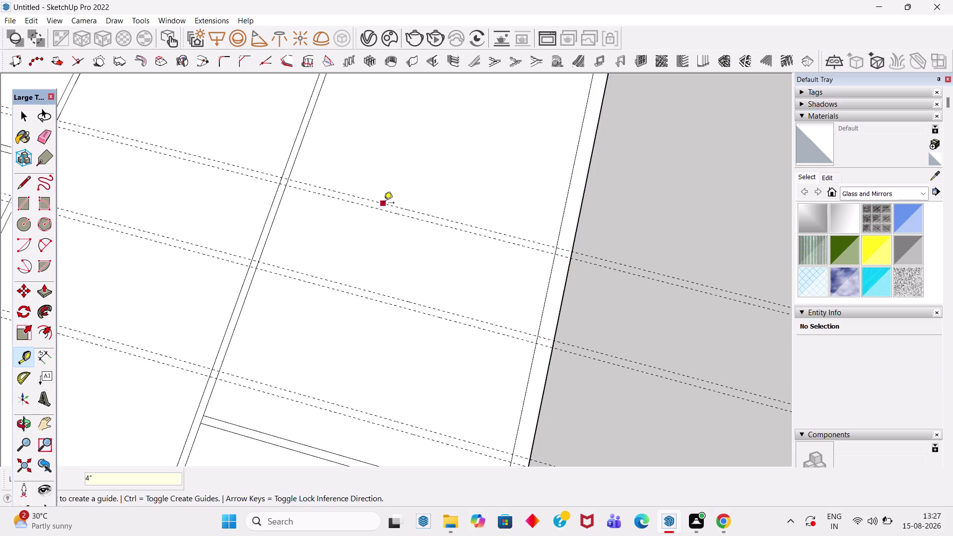
Place a guide 10'5" from the slab's top edge.
click(384, 203)
scroll(down, 3)
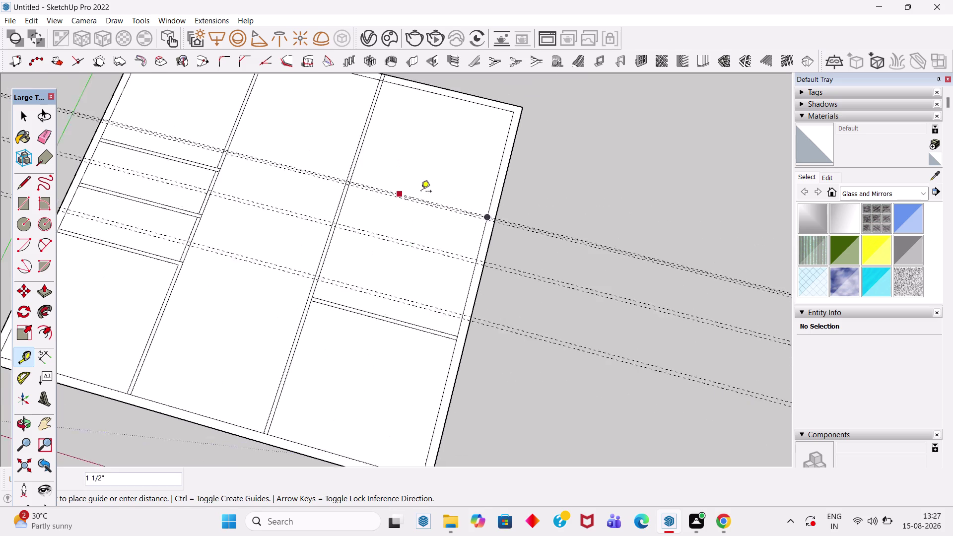
scroll(up, 3)
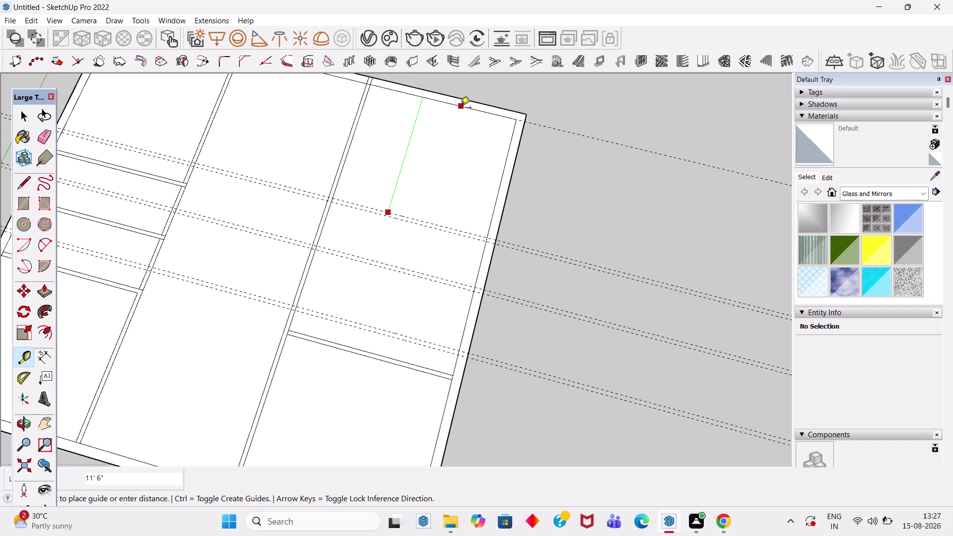
scroll(down, 3)
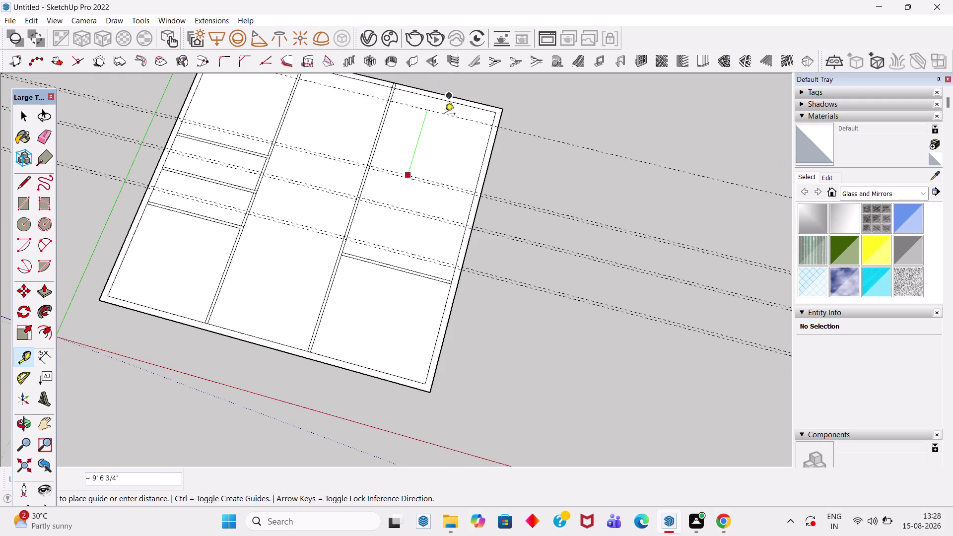
scroll(up, 3)
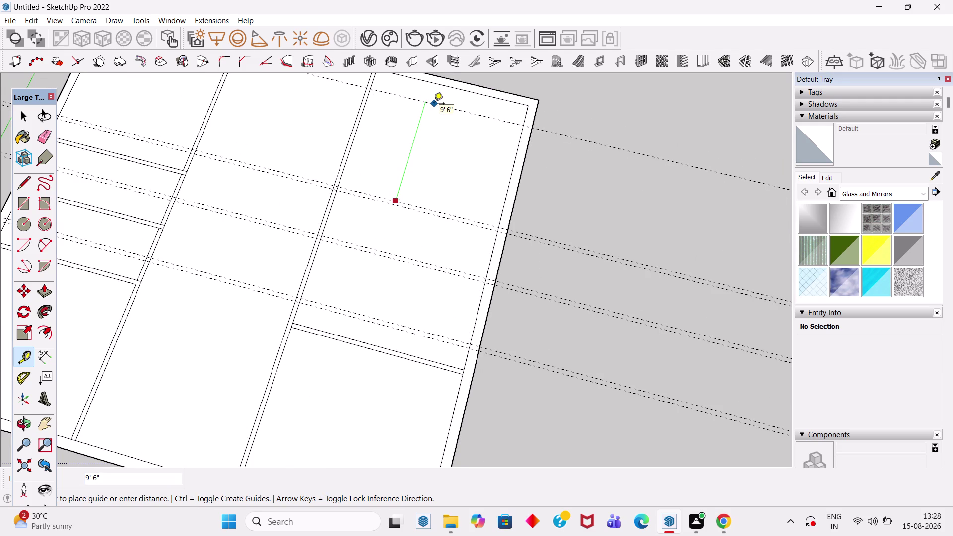
text(10')
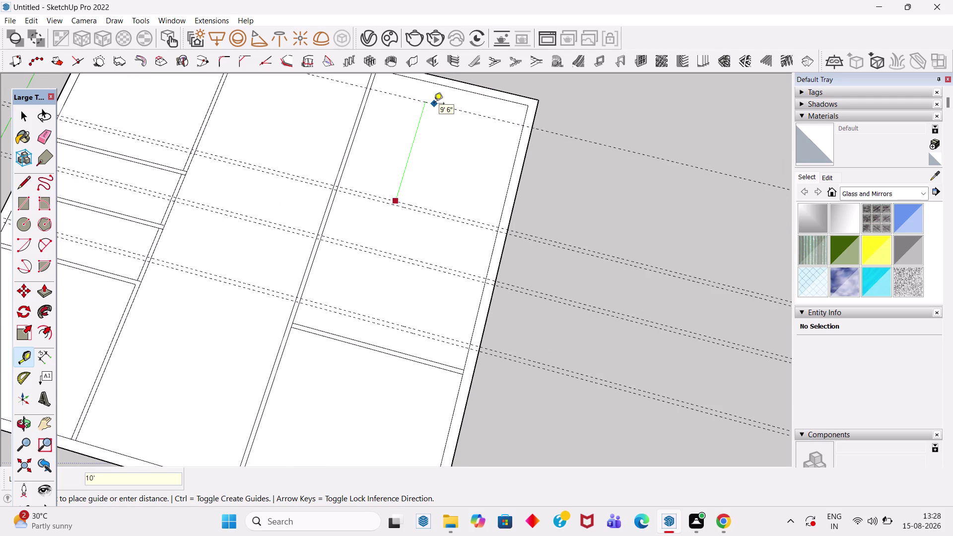
text(5")
key(Return)
scroll(up, 3)
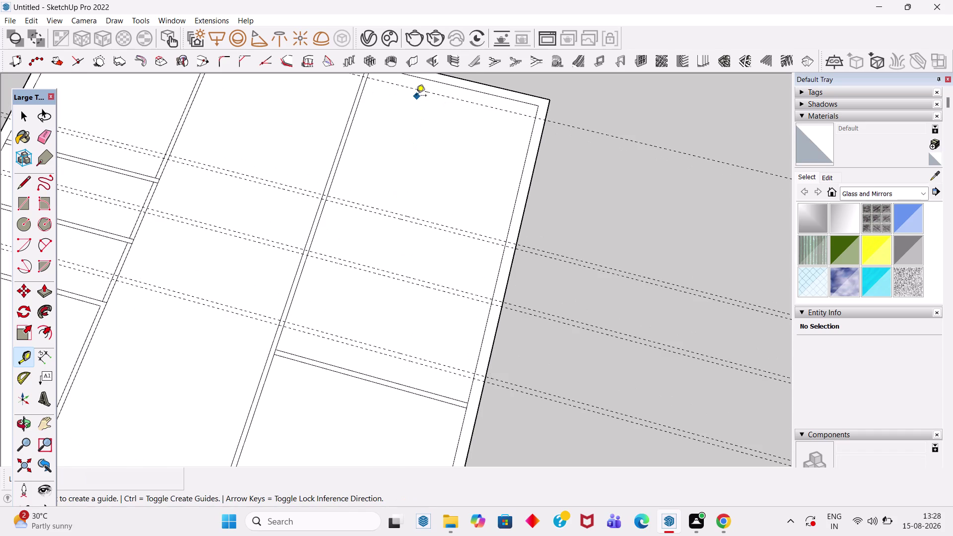
scroll(down, 3)
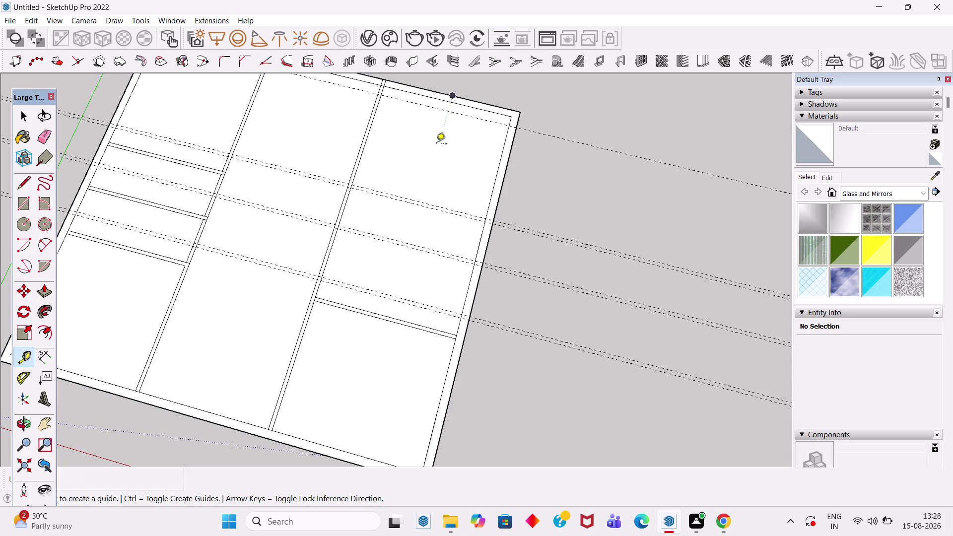
Start a guide from a left-room partition wall, end placement, and open the Edit menu.
scroll(down, 3)
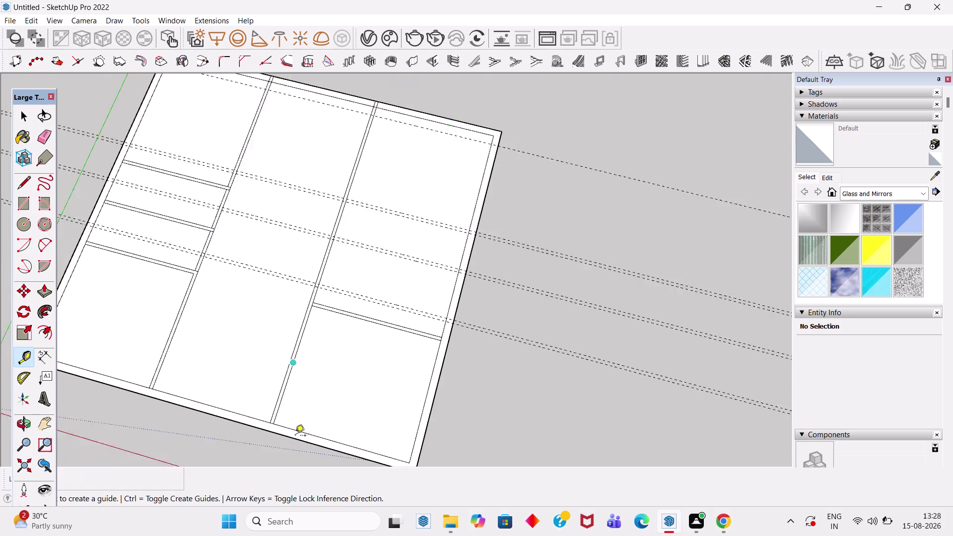
scroll(down, 3)
scroll(up, 3)
scroll(up, 3)
click(217, 230)
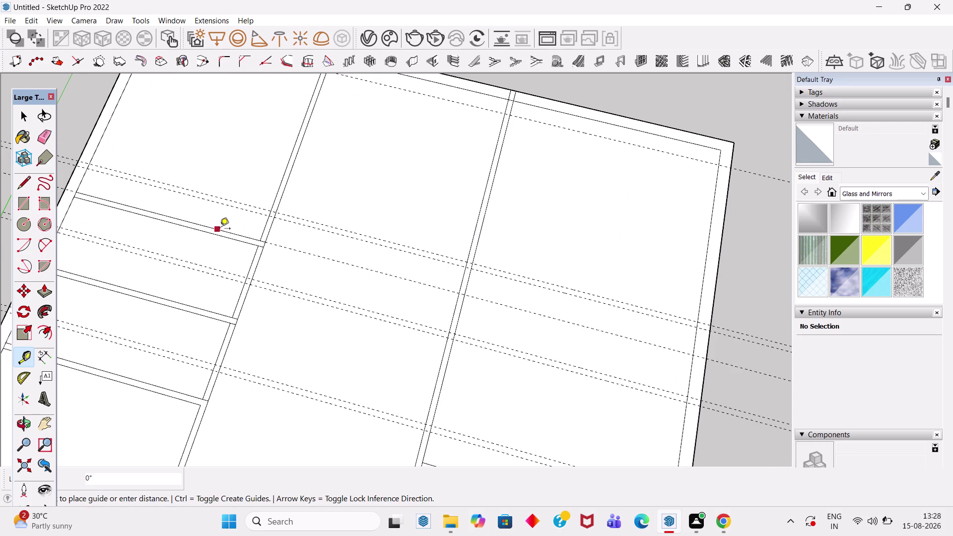
scroll(down, 3)
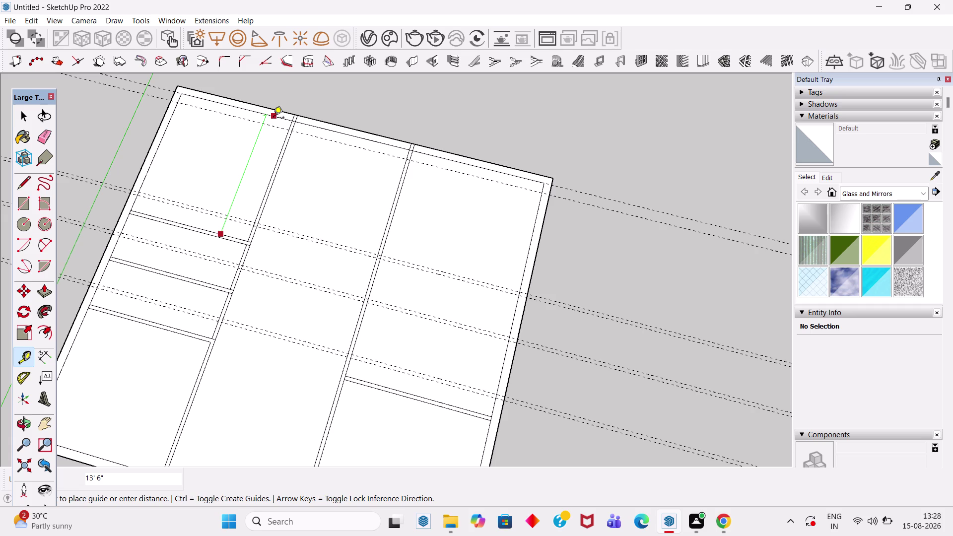
scroll(down, 3)
scroll(down, 3)
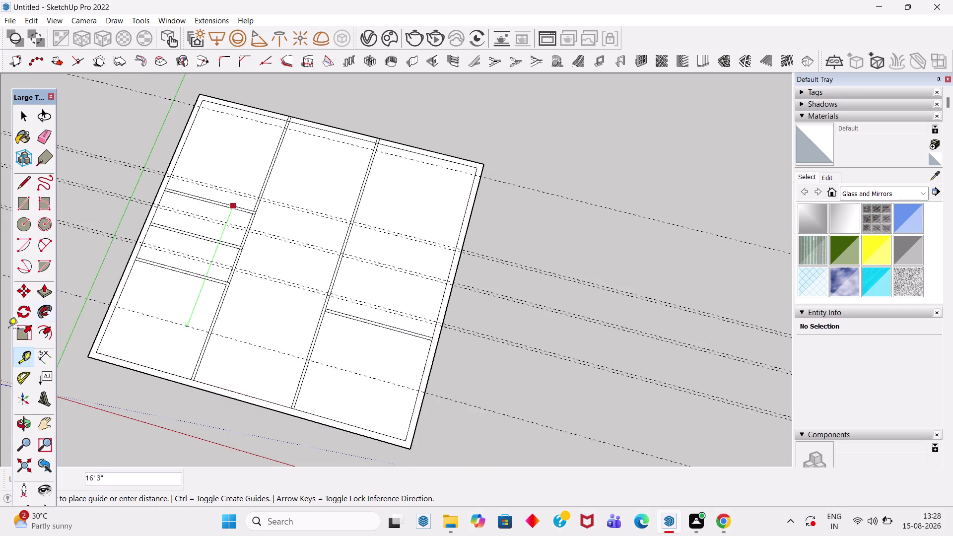
key(space)
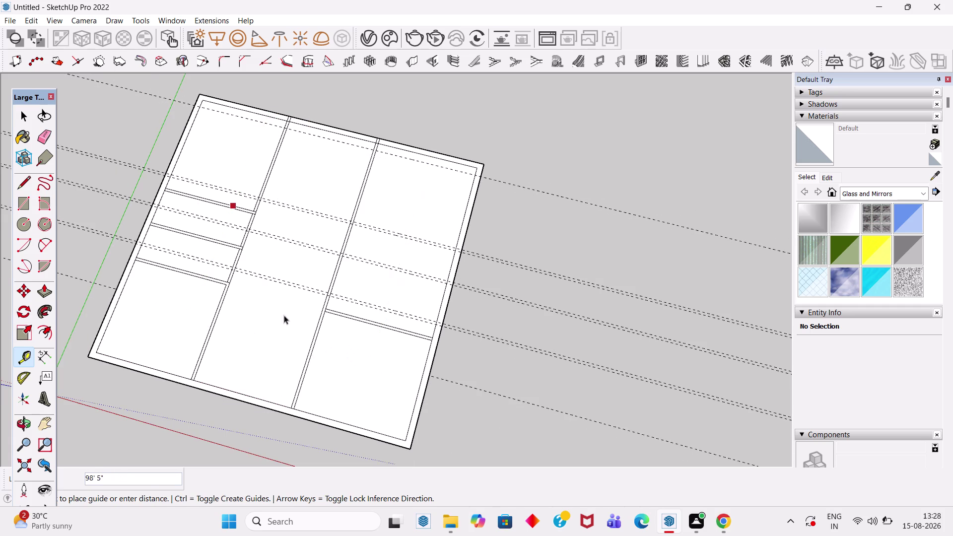
click(38, 21)
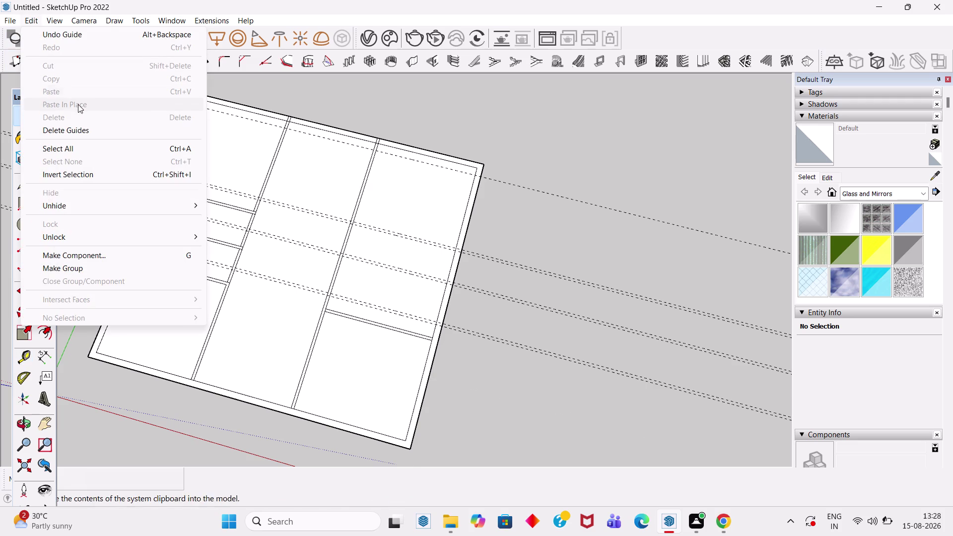
Delete all guides and place a new guide 10'5" from the slab's top edge.
click(86, 133)
key(t)
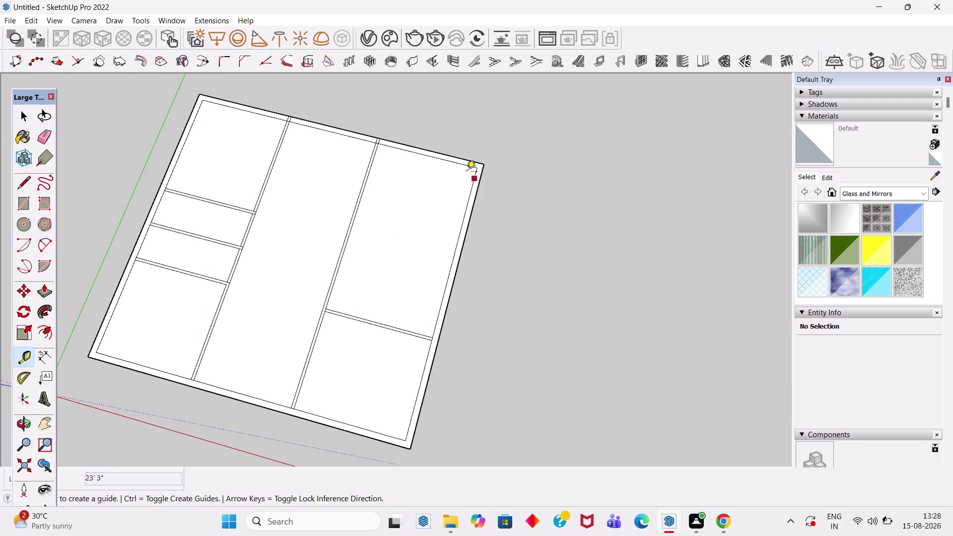
scroll(up, 3)
click(448, 161)
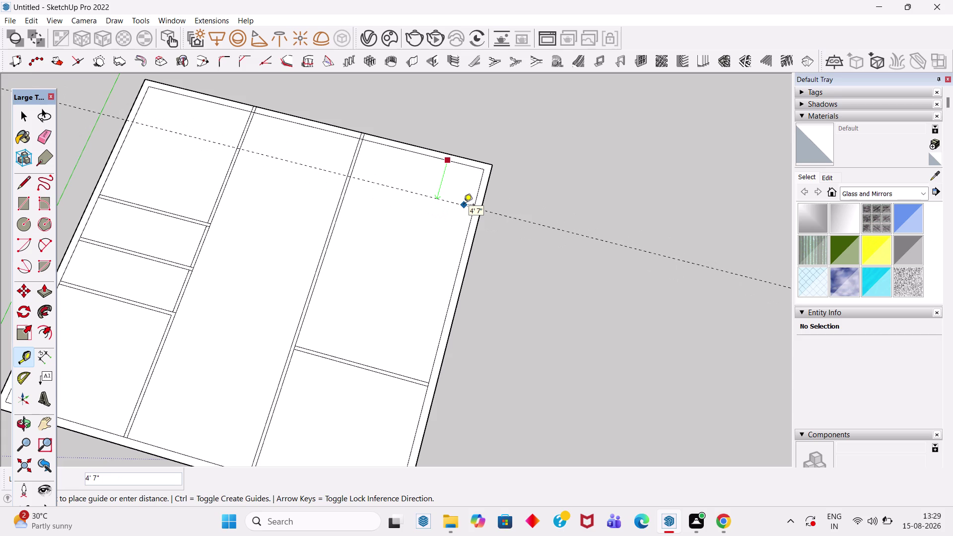
text(1)
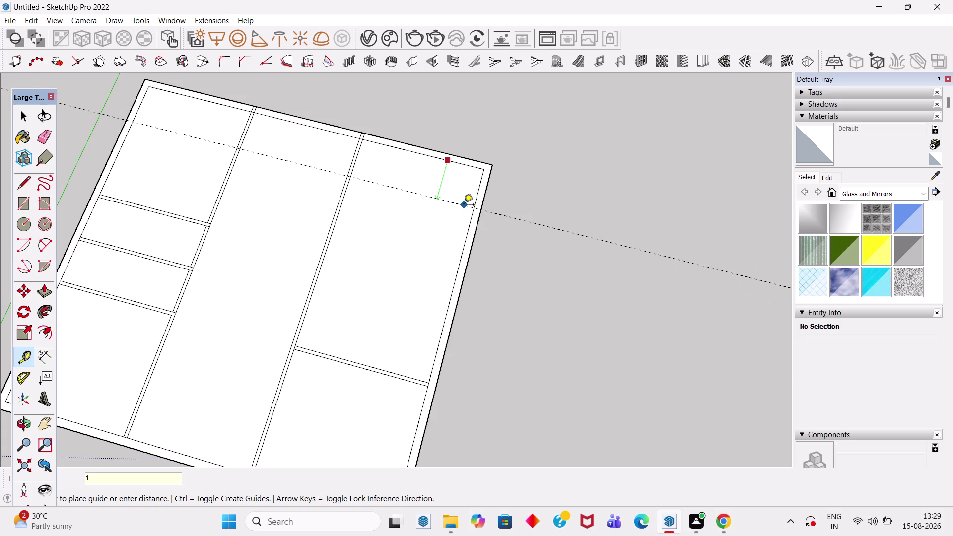
text(0')
text(5)
text(")
key(Return)
Add parallel guides at 4" and 4'1" from the previous guides.
scroll(up, 3)
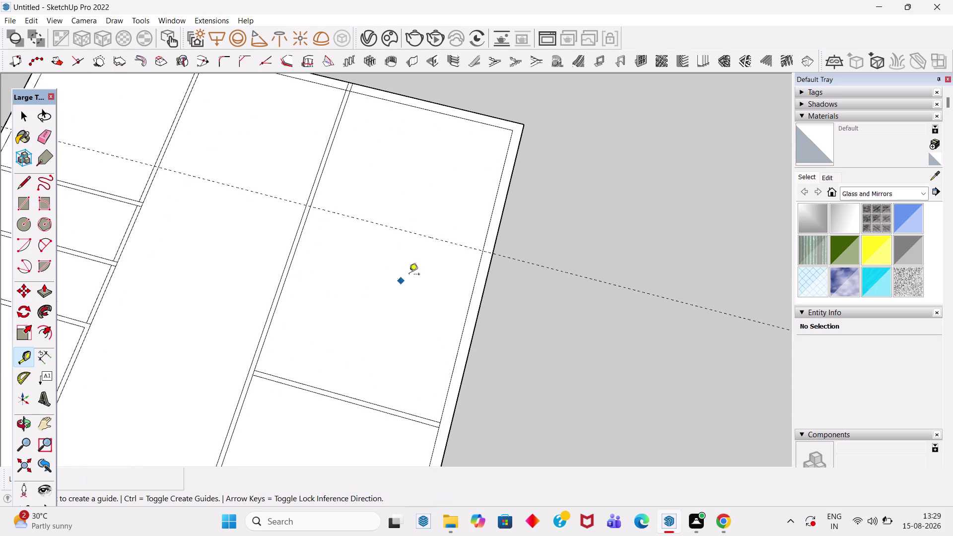
click(425, 237)
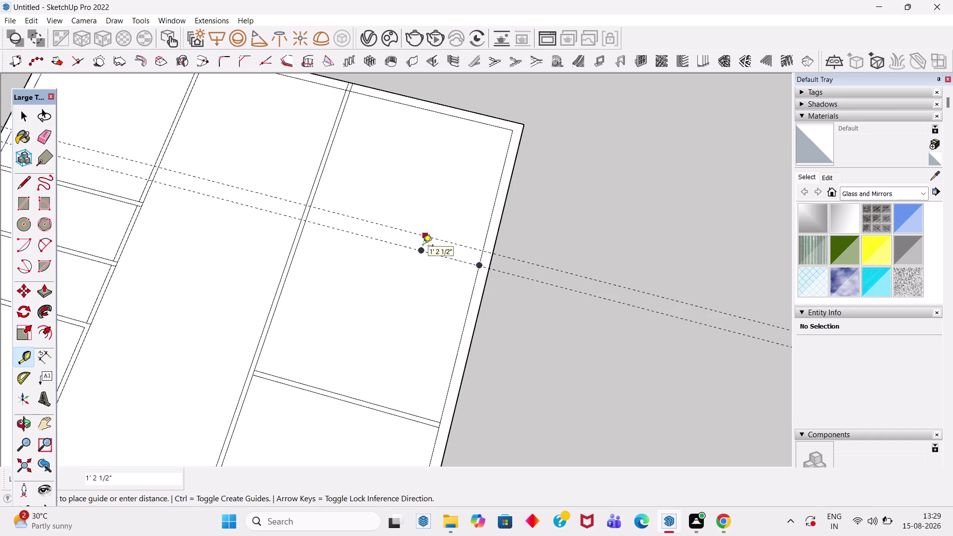
text(4")
key(Return)
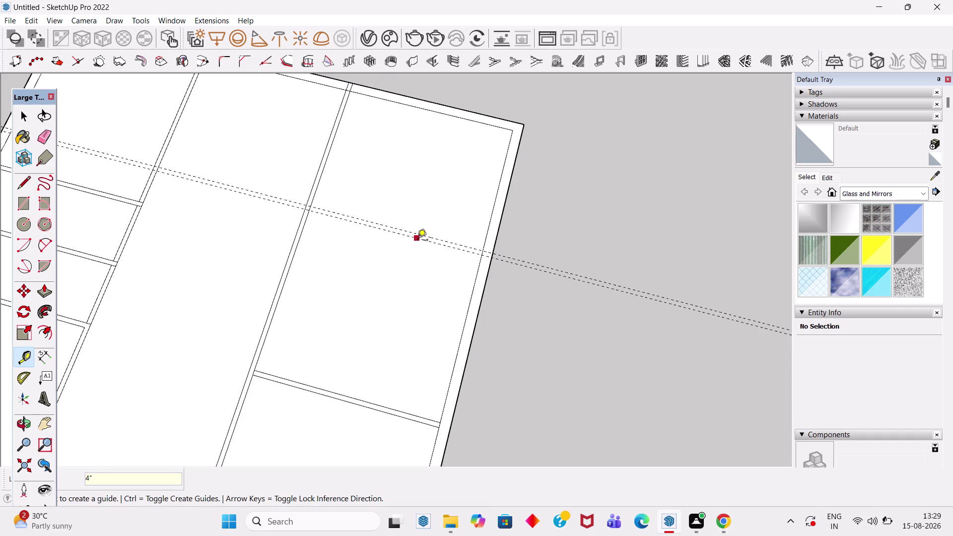
scroll(up, 3)
click(419, 238)
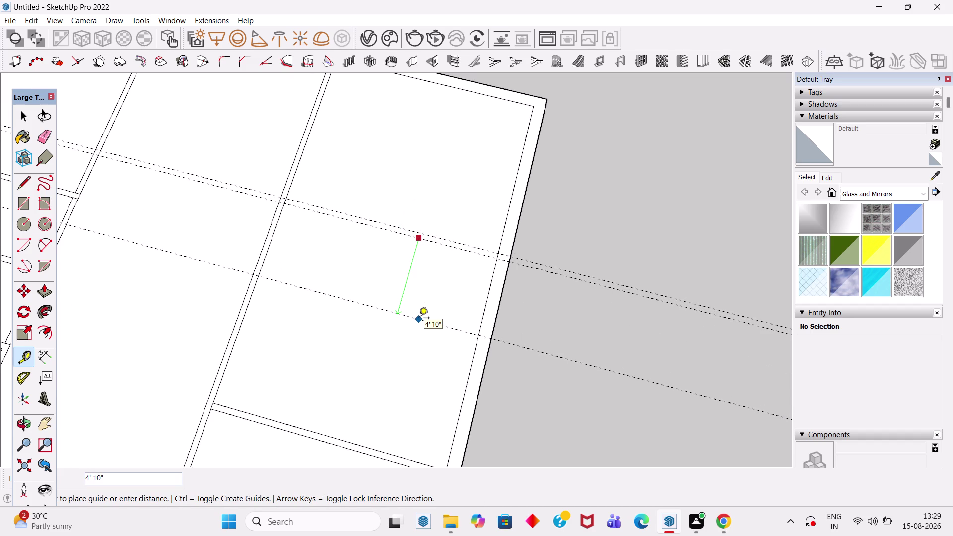
text(4'1")
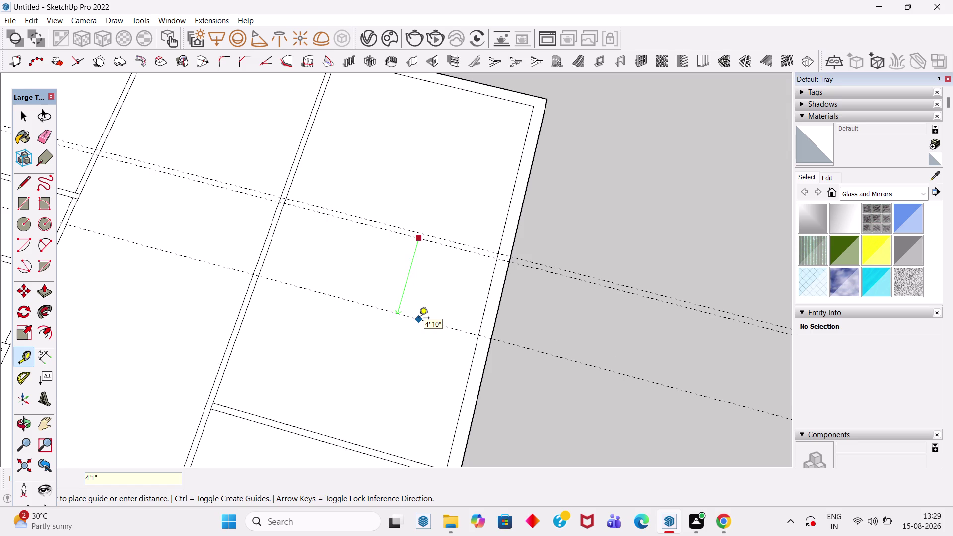
key(Return)
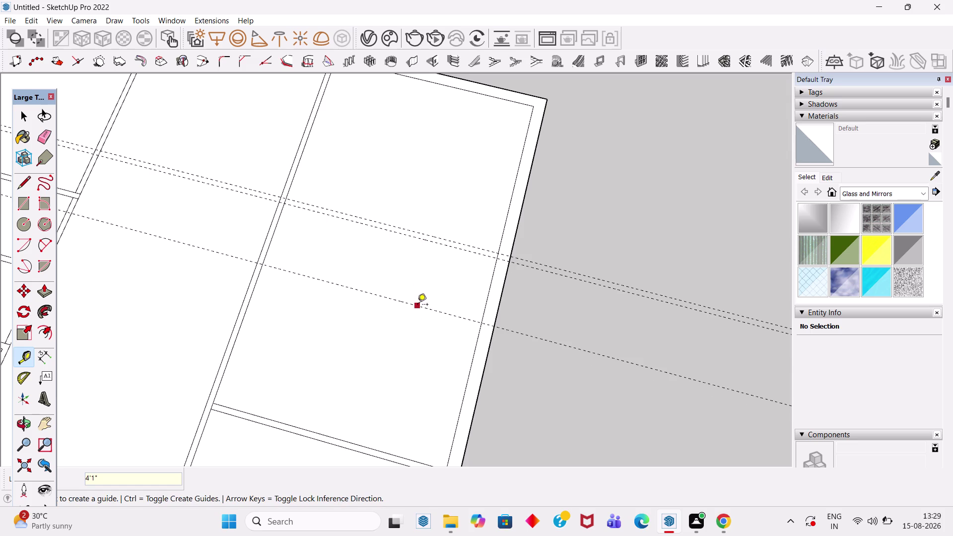
Add two more parallel guides at 4" and 5' offsets.
click(417, 305)
key(4)
key(Return)
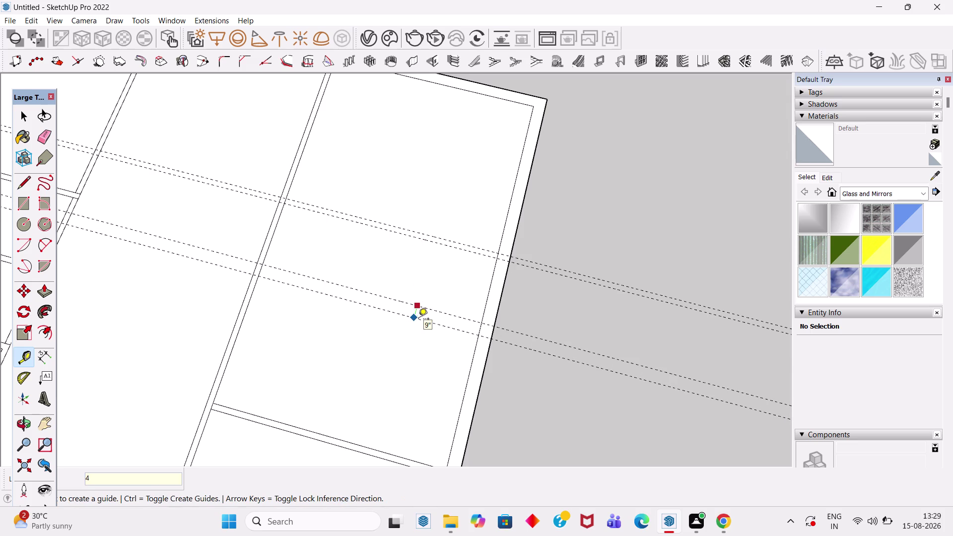
click(426, 312)
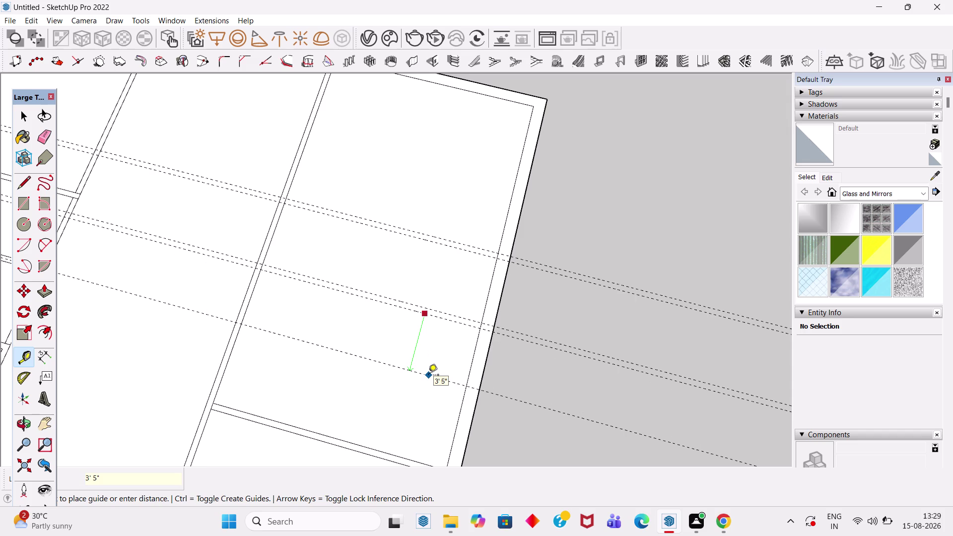
text(5')
key(Return)
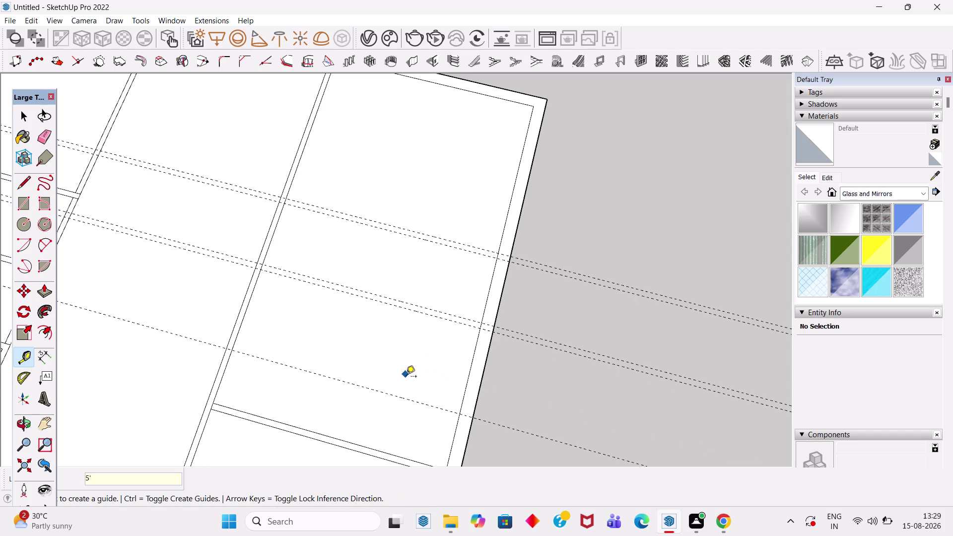
Place a 4" guide from a wall, then start another and cancel it.
click(407, 399)
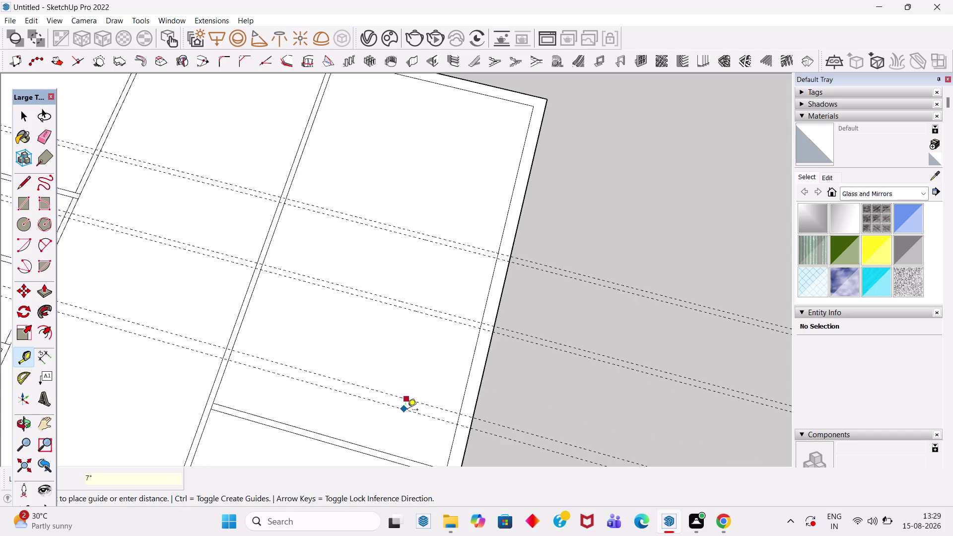
key(4)
key(Return)
scroll(down, 3)
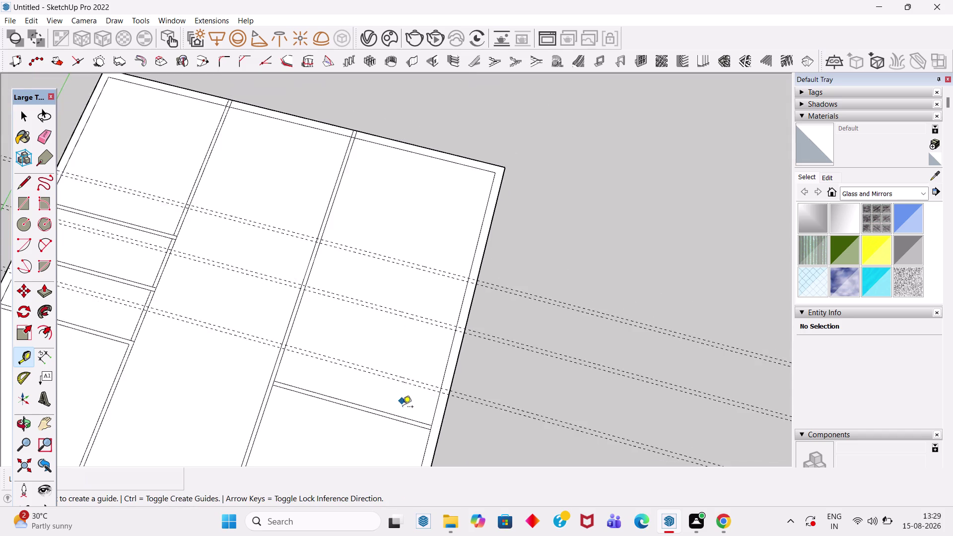
scroll(up, 3)
click(427, 366)
scroll(down, 3)
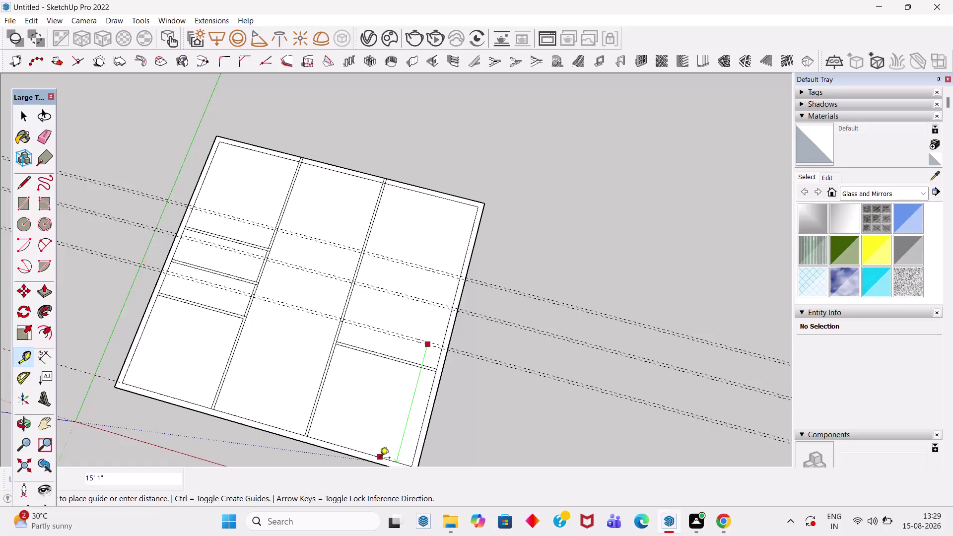
key(Escape)
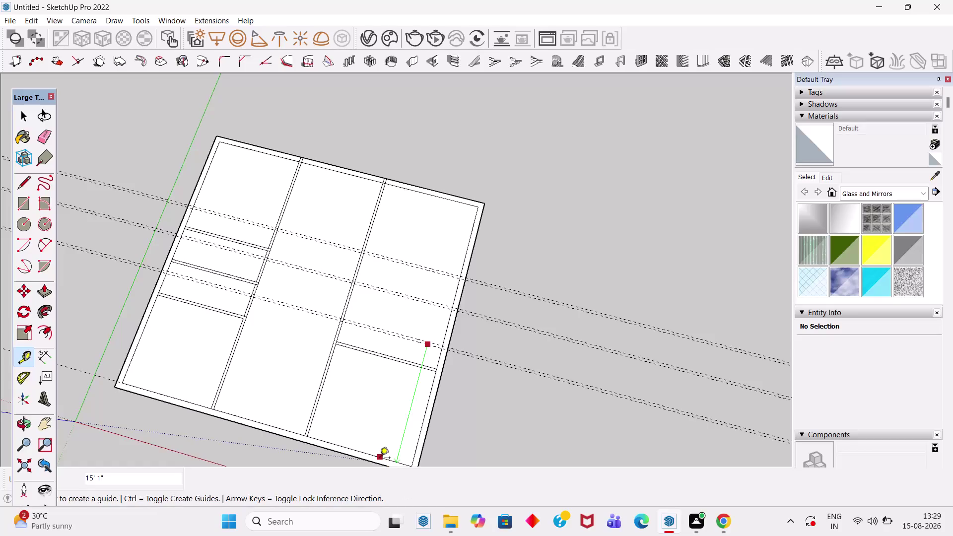
Orbit and zoom around the floor plan to inspect it from several angles.
key(space)
scroll(down, 3)
scroll(down, 3)
middle_drag(338, 447, 627, 411)
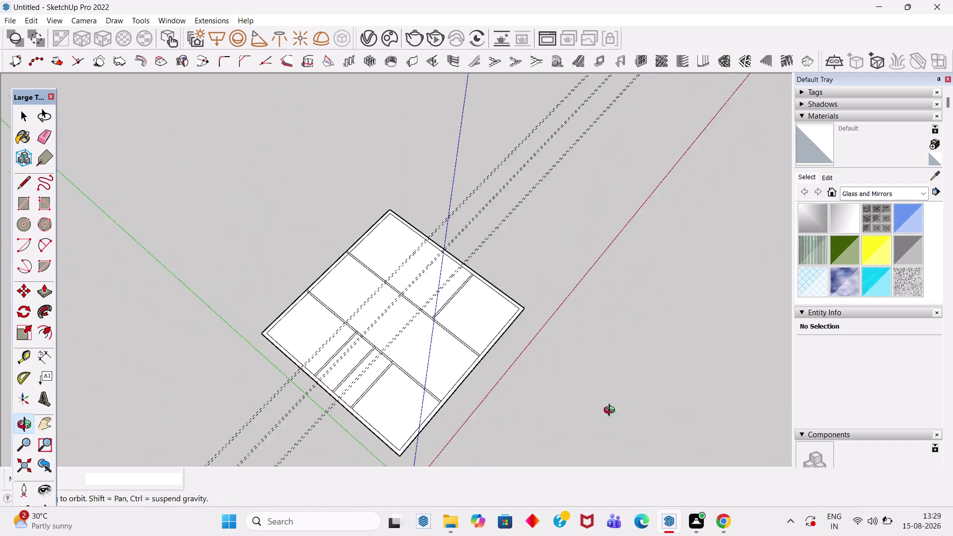
middle_drag(627, 412, 429, 399)
scroll(up, 3)
scroll(up, 3)
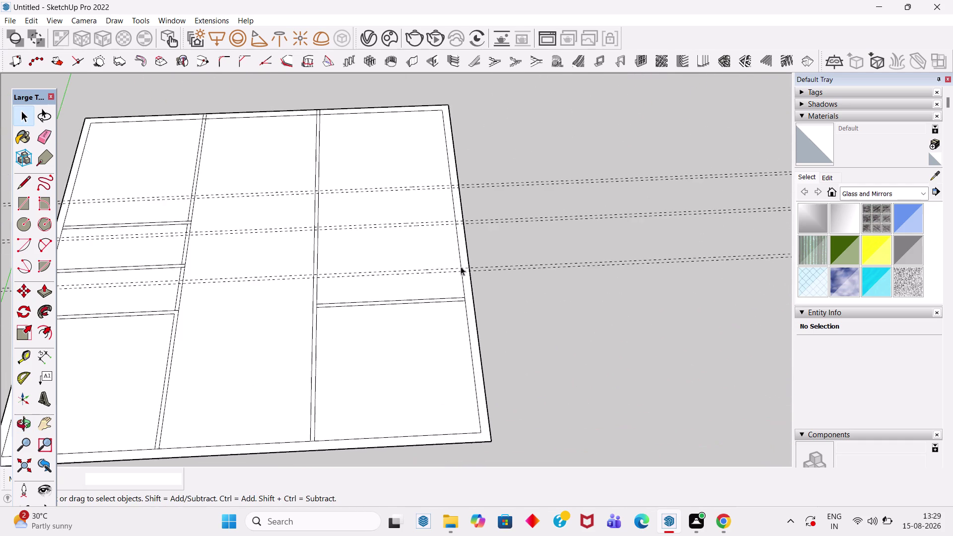
scroll(down, 3)
middle_drag(461, 250, 473, 336)
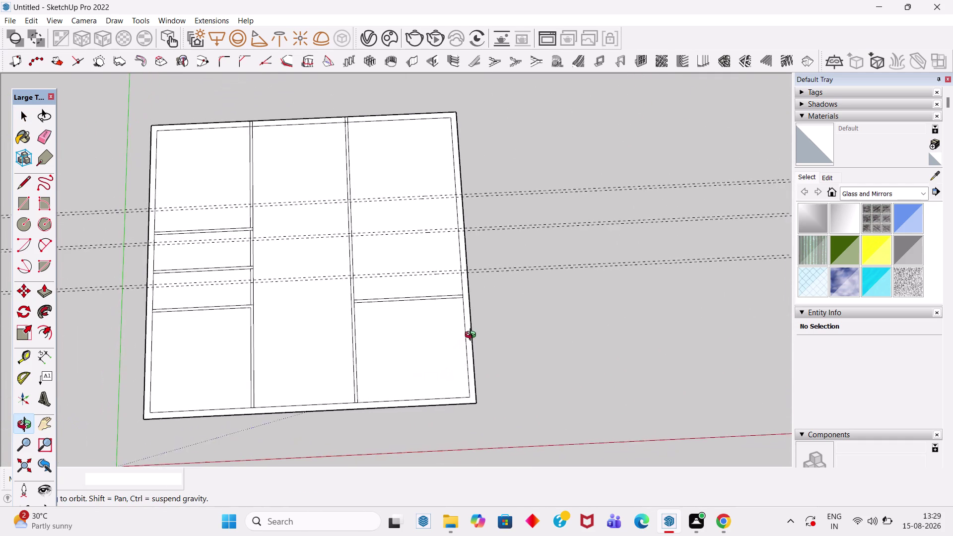
middle_drag(472, 337, 444, 293)
scroll(up, 3)
scroll(down, 3)
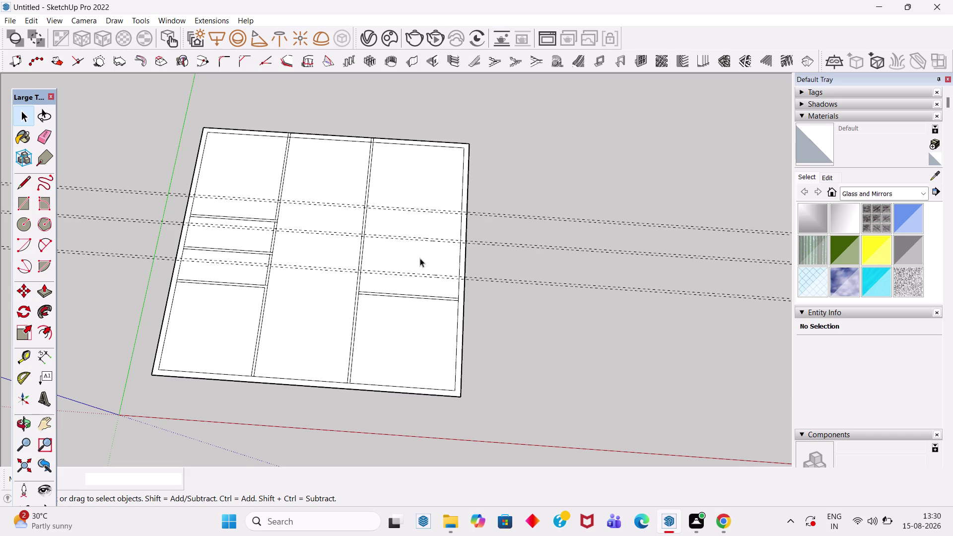
scroll(up, 3)
scroll(up, 3)
Start a guide from the slab edge, cancel it, and open the Edit menu.
key(t)
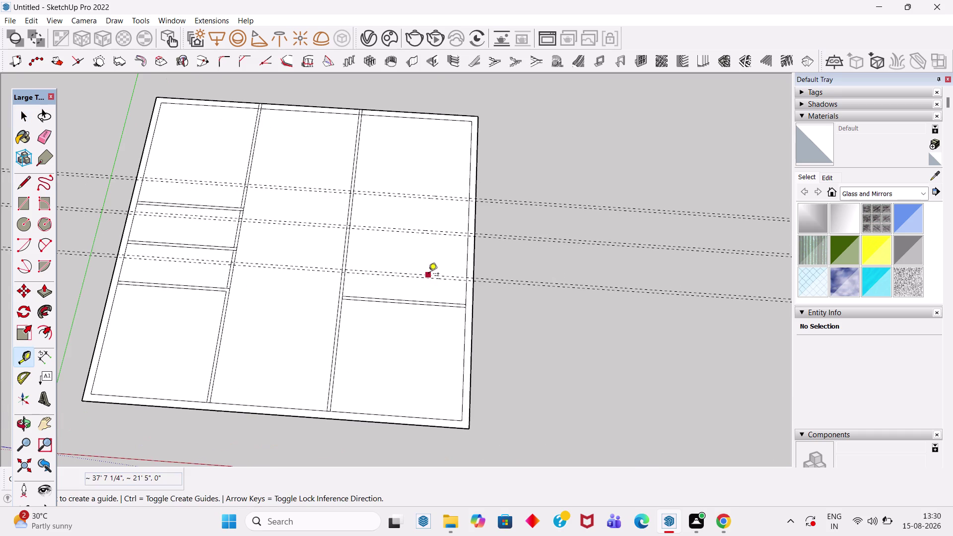
scroll(up, 3)
click(433, 276)
scroll(down, 3)
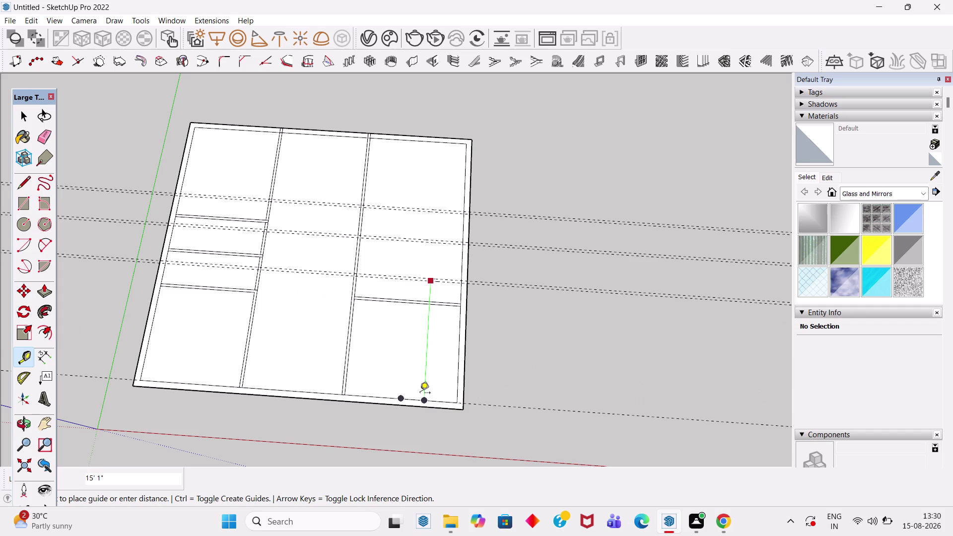
key(Escape)
key(space)
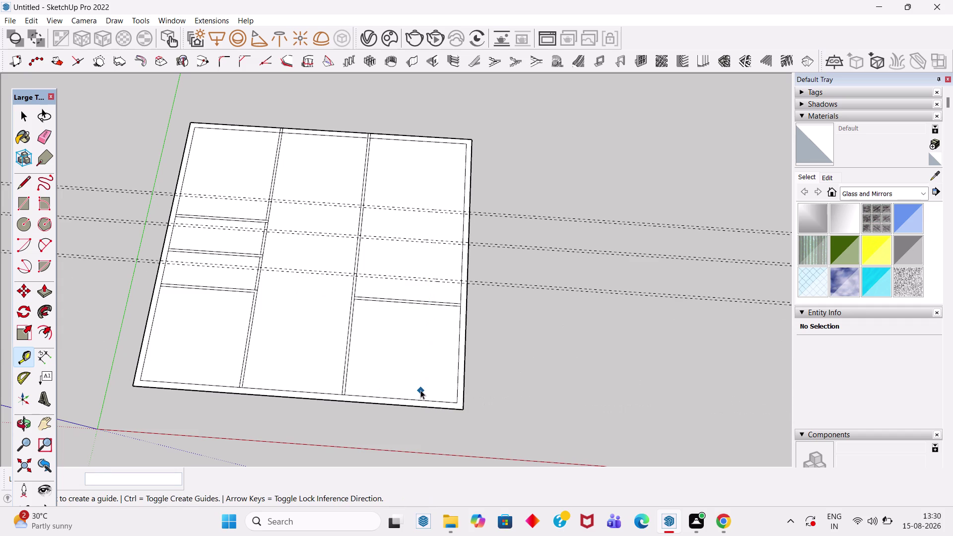
scroll(up, 3)
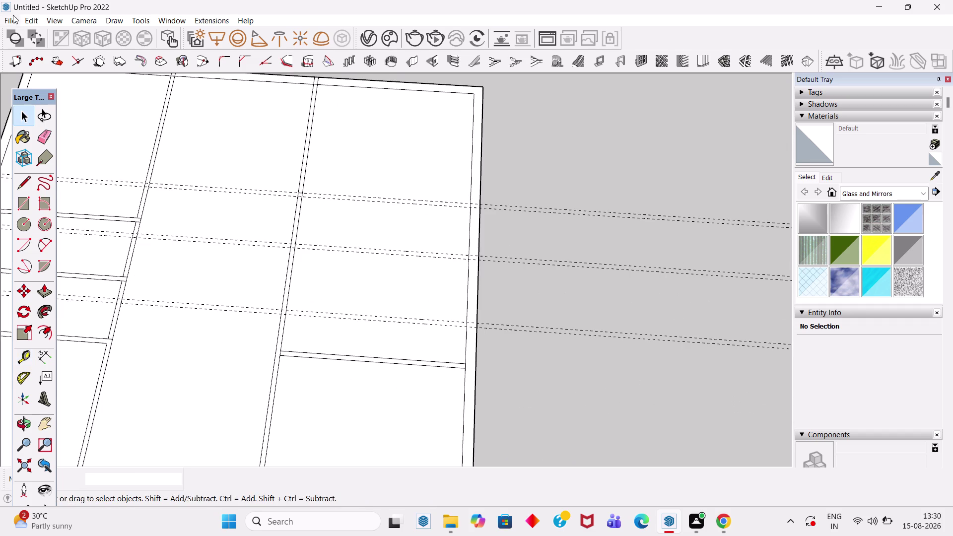
click(37, 23)
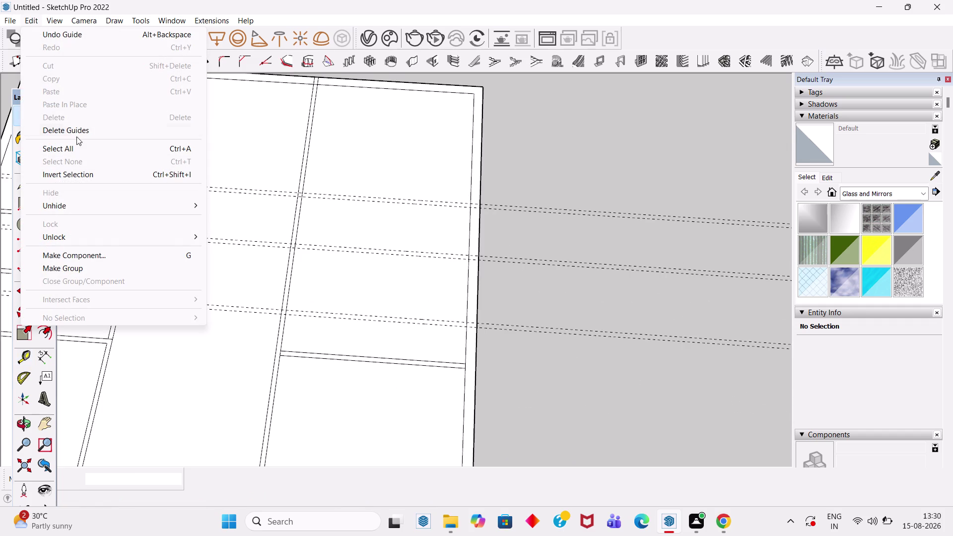
Delete all guides and place a guide 10'5" from the top wall.
click(76, 133)
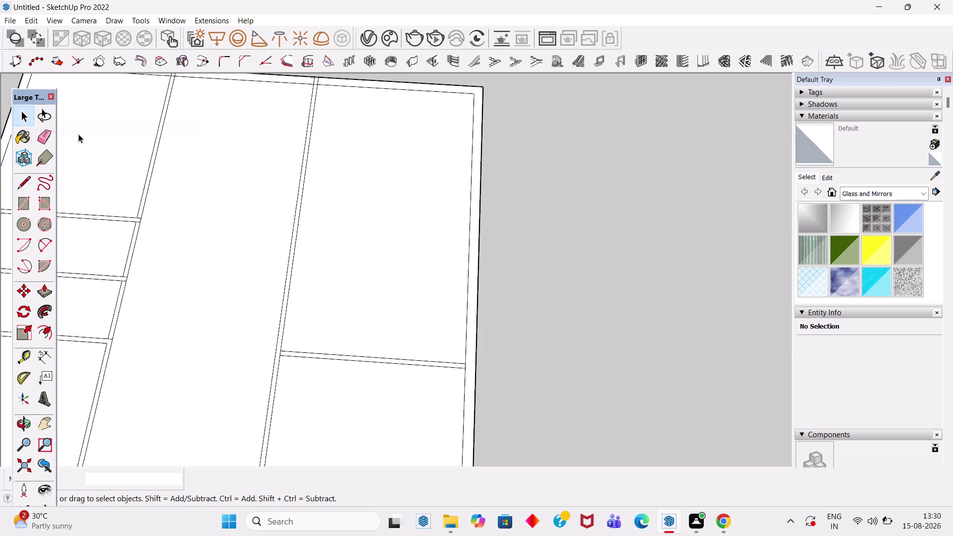
key(t)
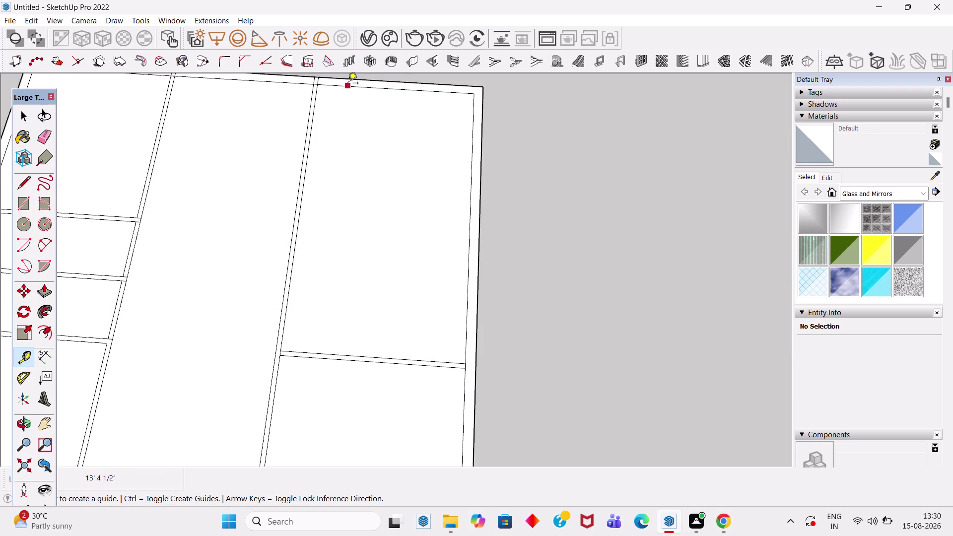
click(353, 86)
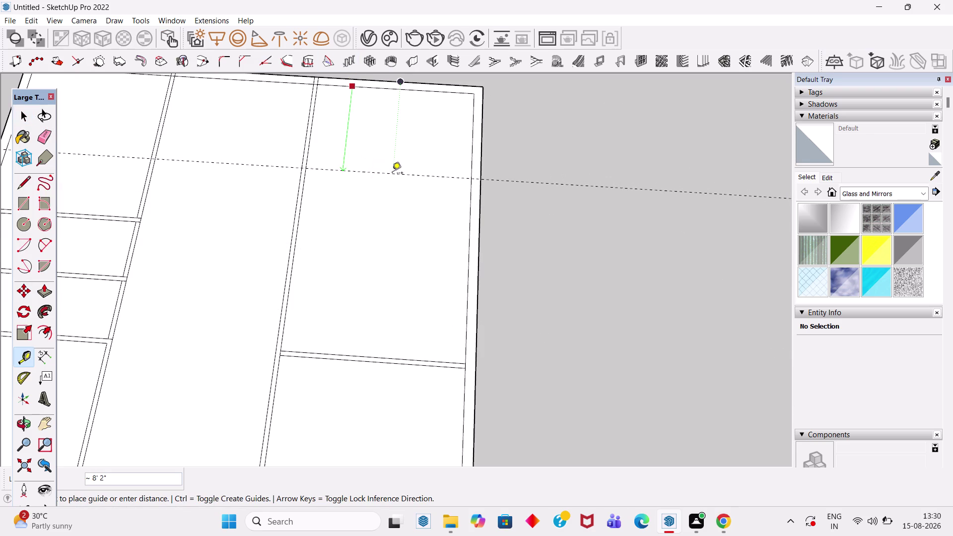
text(10)
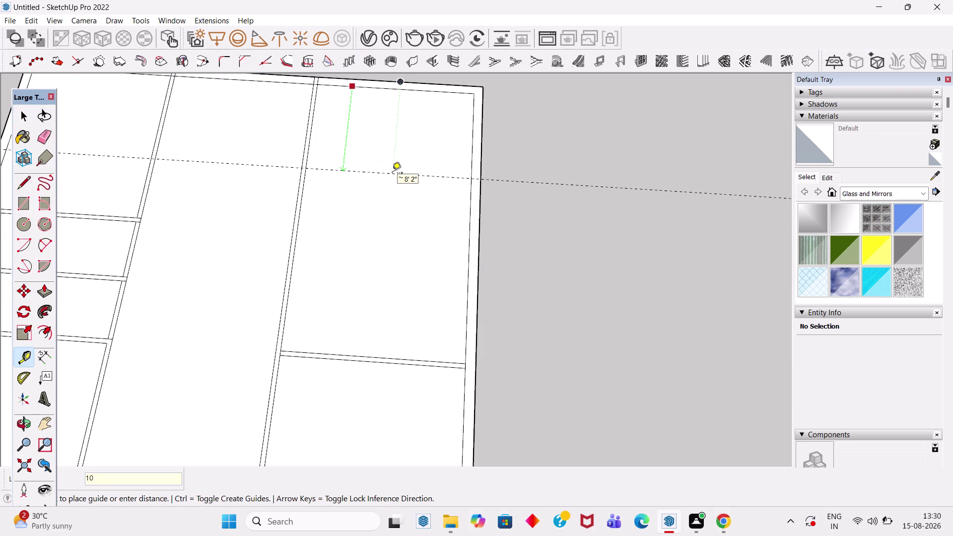
text('5")
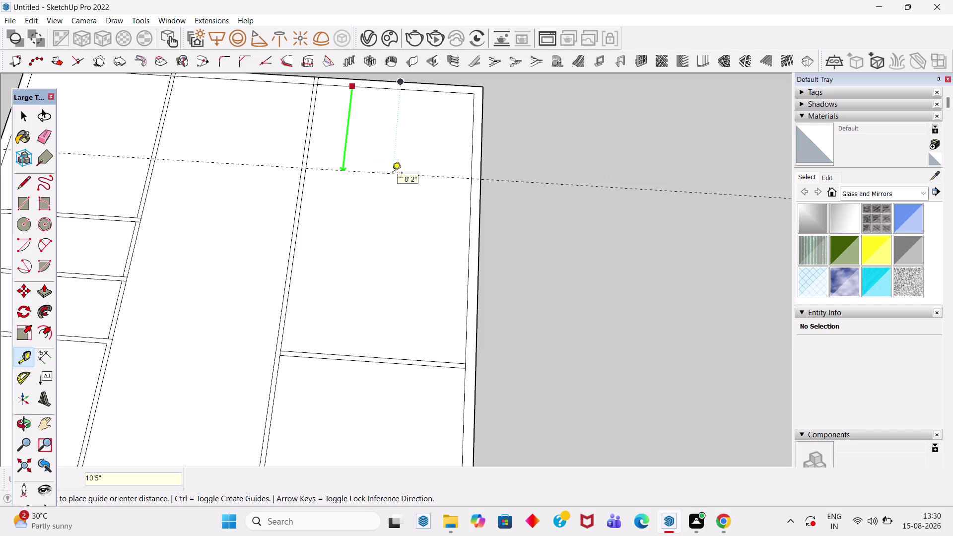
key(Return)
Add parallel guides at 6" and 4'1" from the previous guides.
click(356, 197)
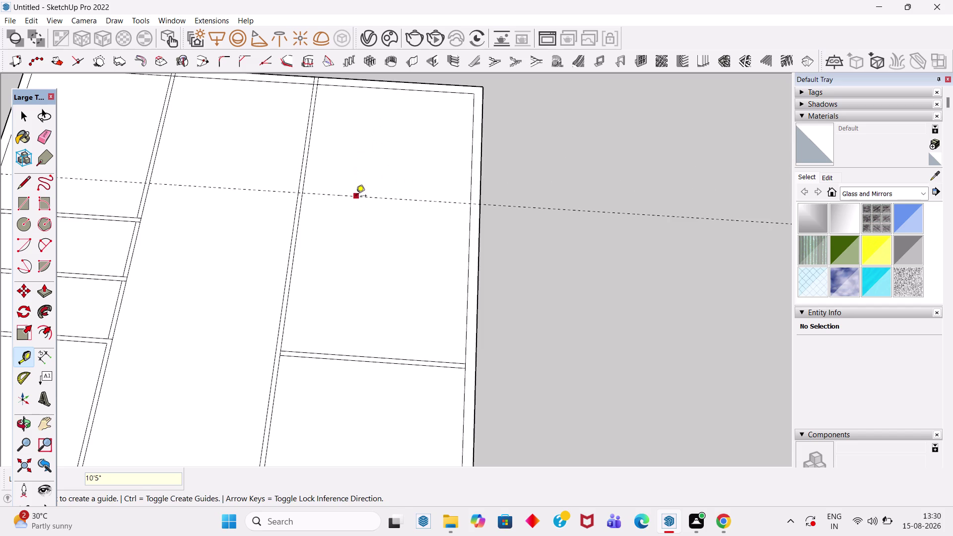
key(6)
key(Return)
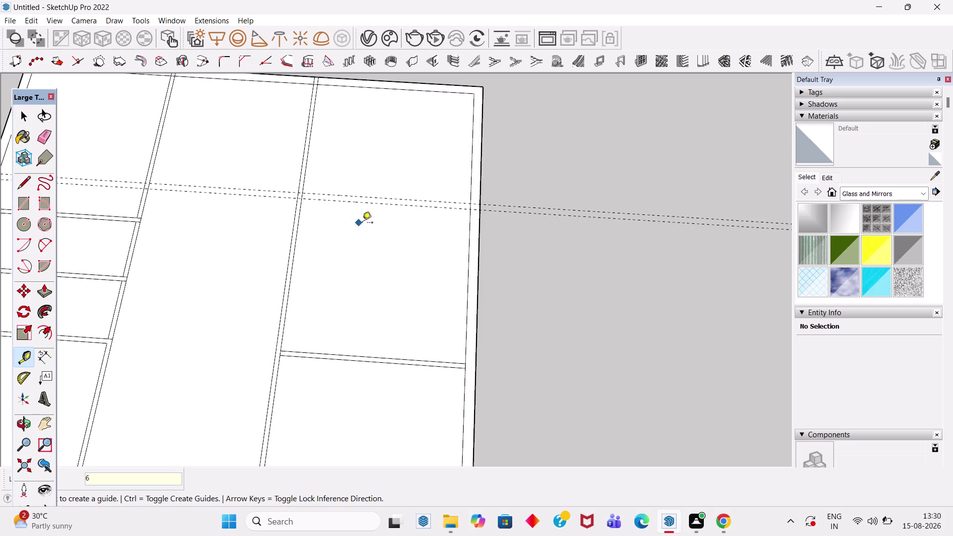
click(345, 202)
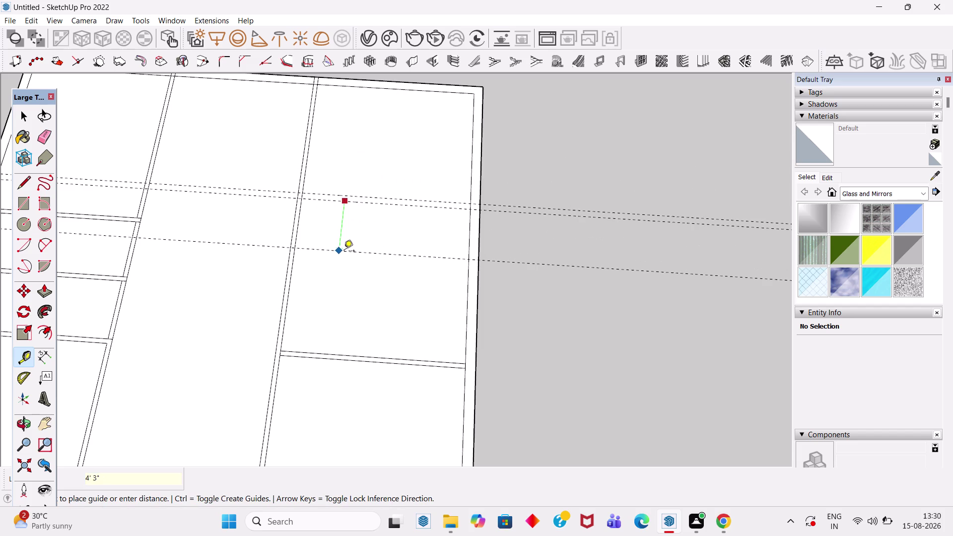
text(4'1)
text(")
key(Return)
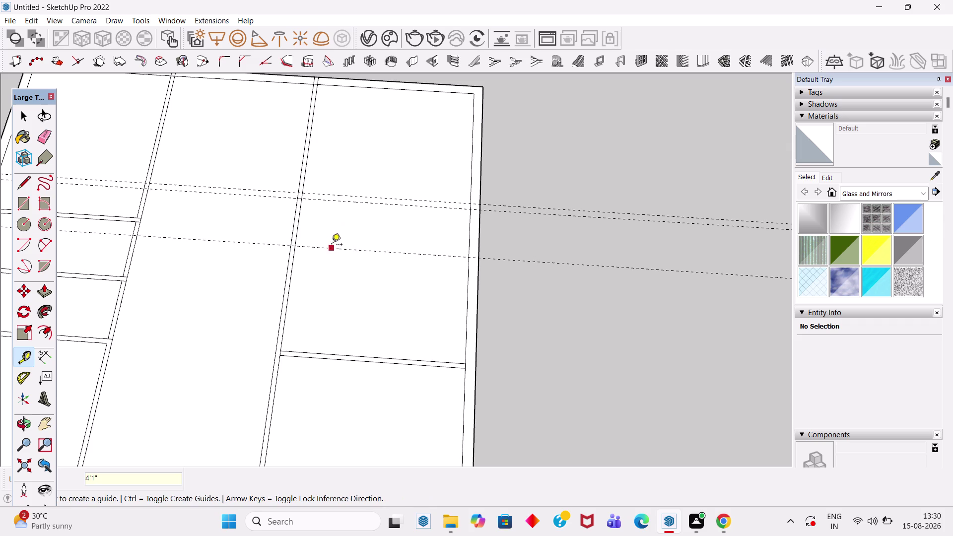
Add two more parallel guides at 6" and 5' offsets.
click(331, 245)
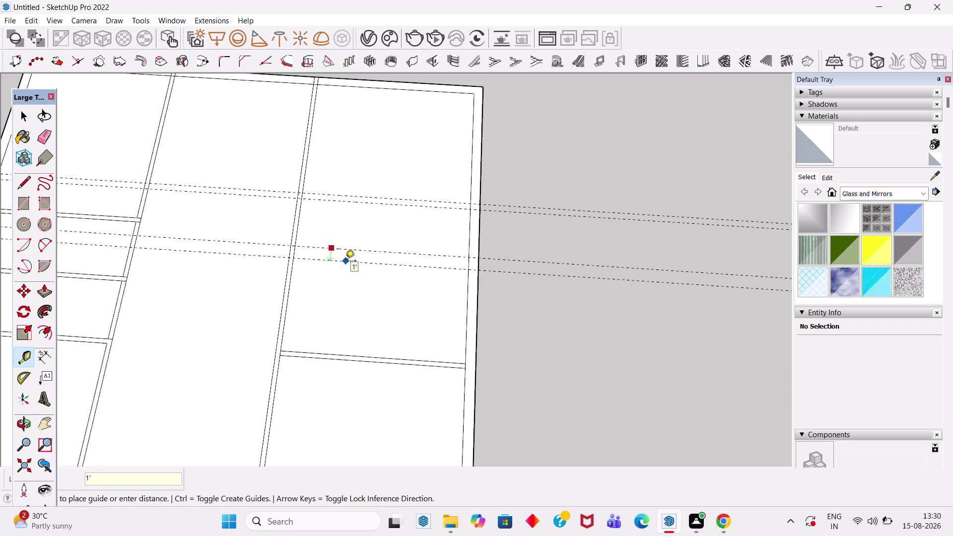
key(6)
key(Return)
click(318, 253)
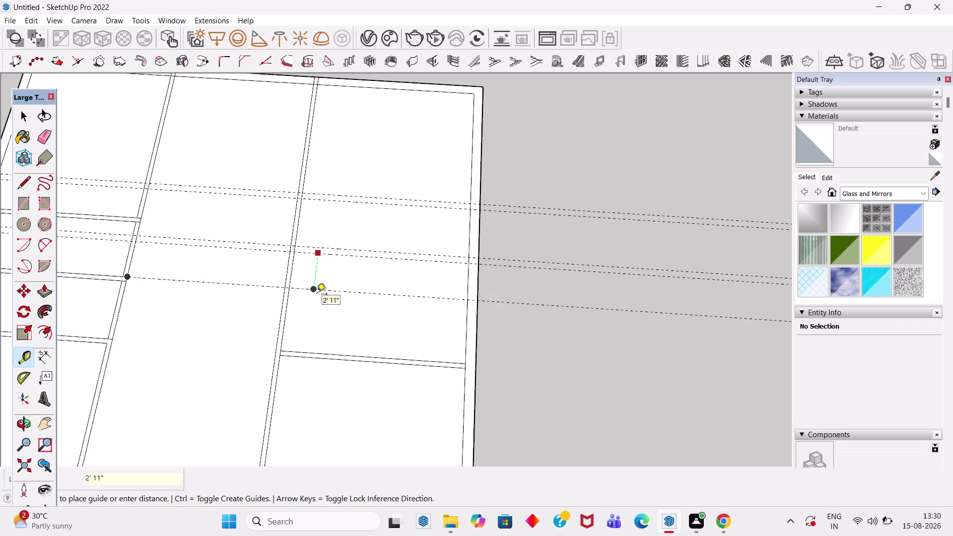
text(5')
key(Return)
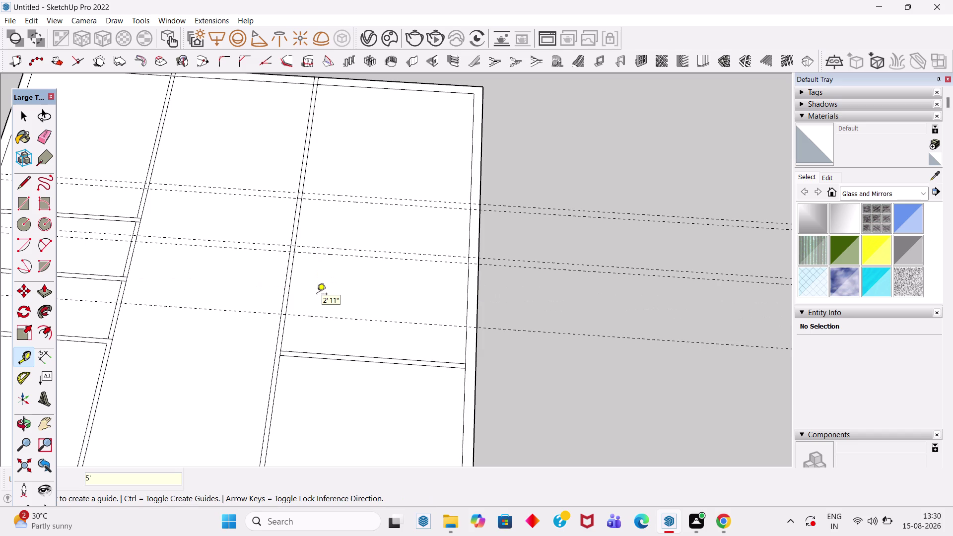
Add another 6" guide, then start a new guide from the wall edge.
click(323, 317)
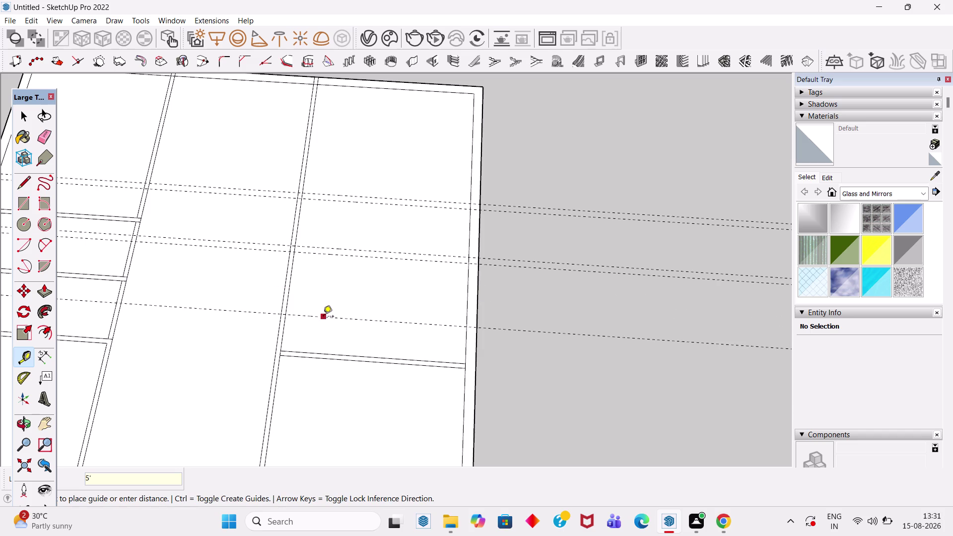
key(6)
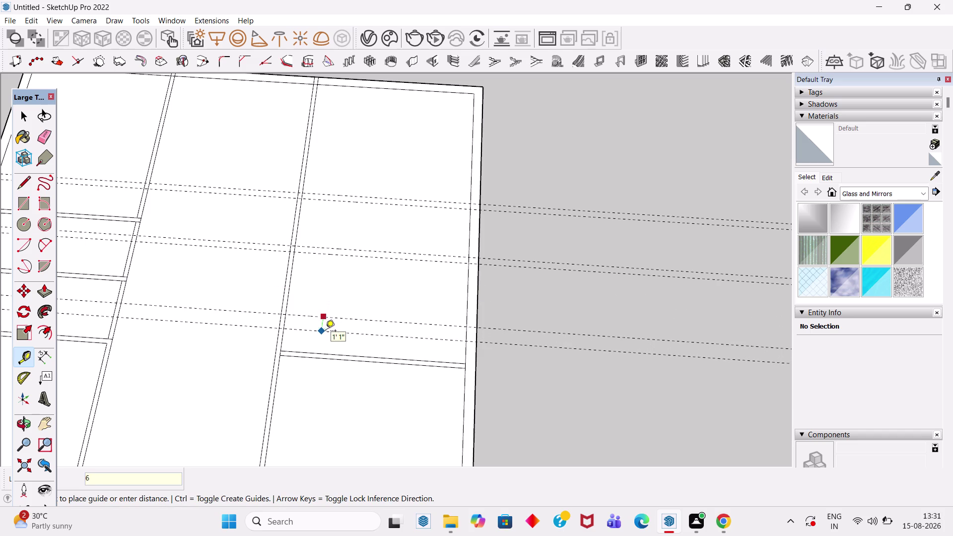
key(Return)
click(303, 321)
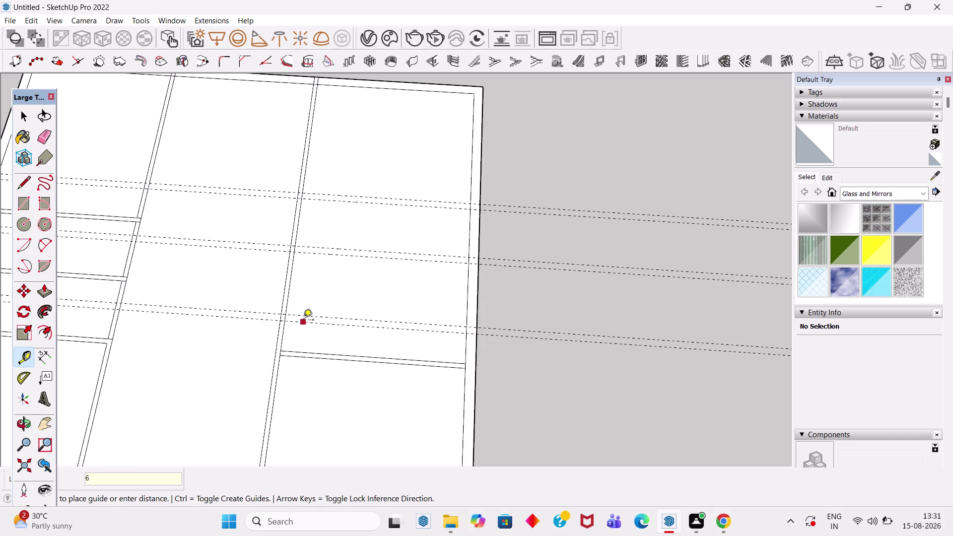
scroll(down, 3)
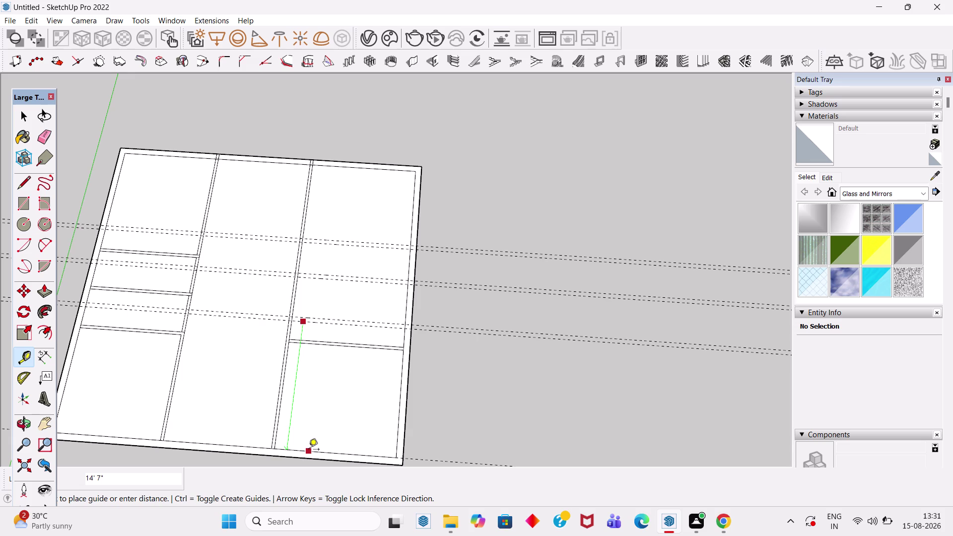
Enter a 14' offset to place the guide inside the slab's bottom edge.
text(14)
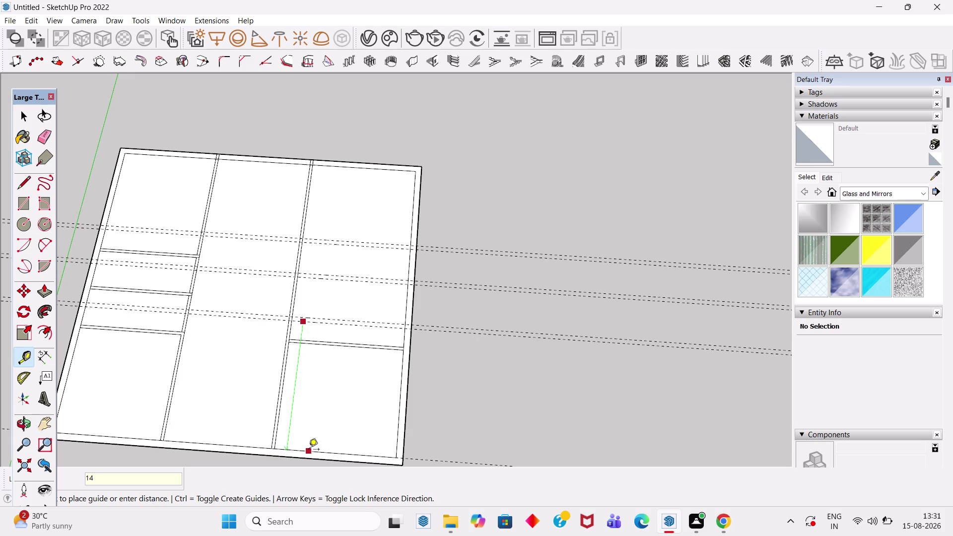
text(')
key(Return)
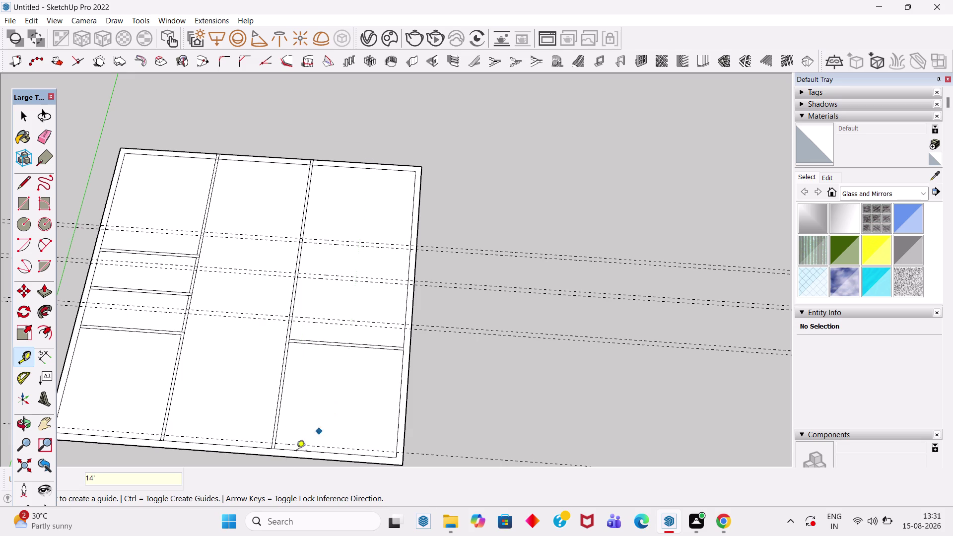
scroll(down, 3)
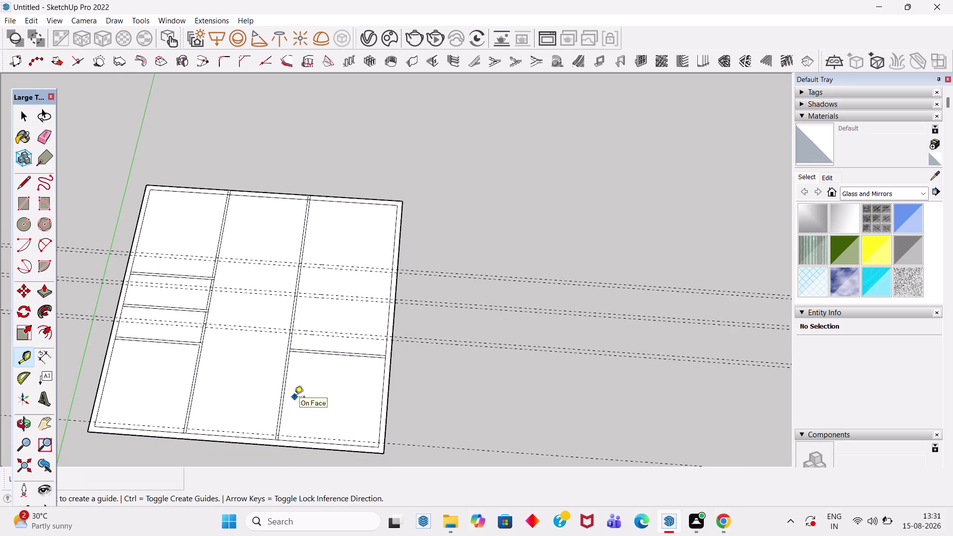
Select the slab's inner bottom edge and border face, then clear the selection.
scroll(up, 3)
key(space)
scroll(up, 3)
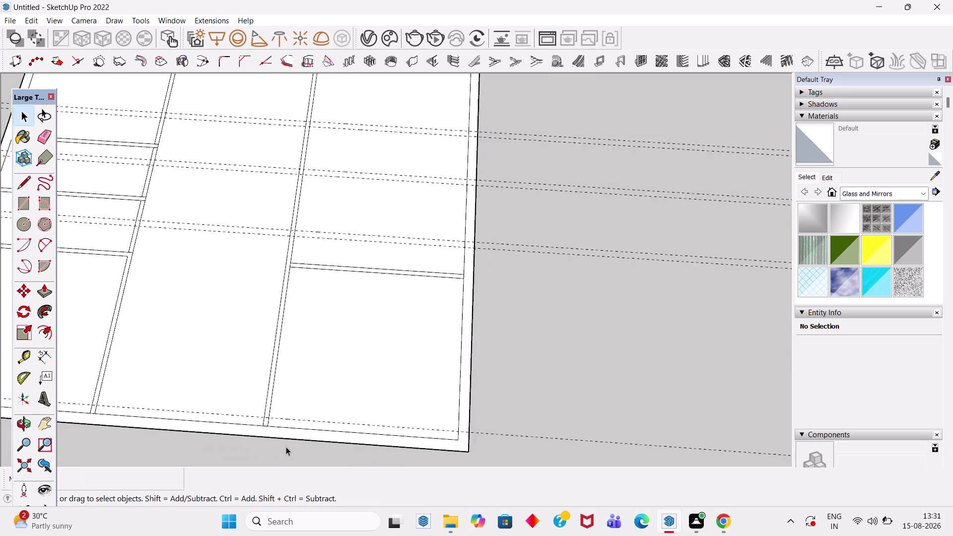
scroll(up, 3)
click(289, 423)
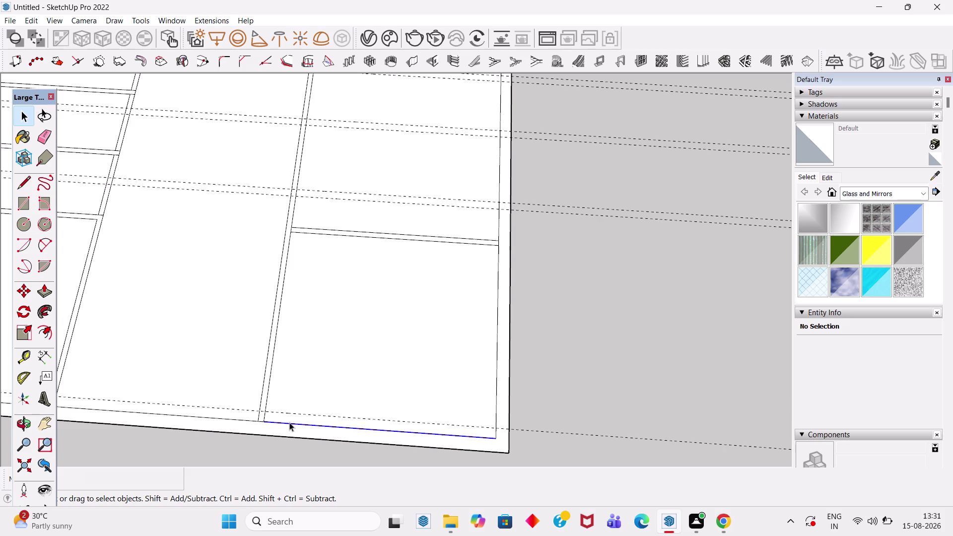
click(248, 420)
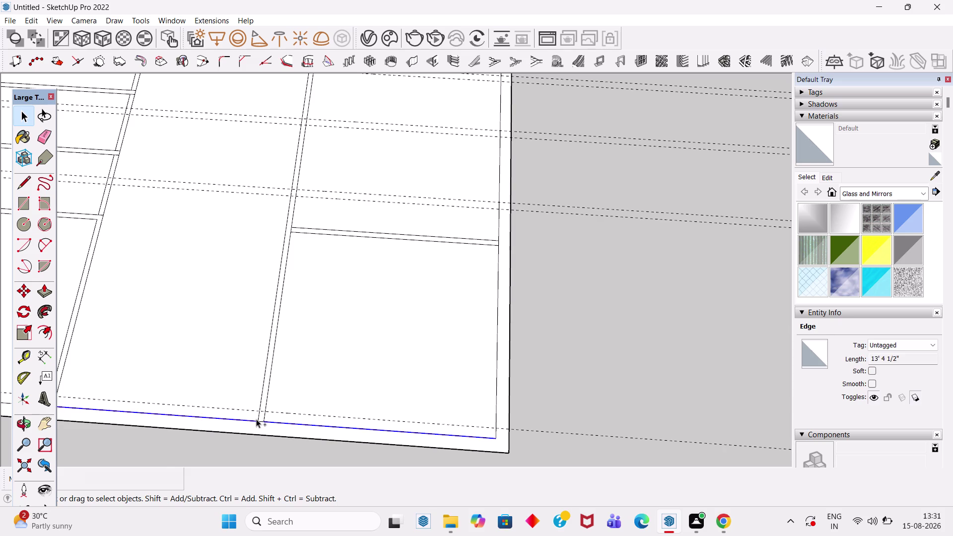
scroll(down, 3)
scroll(up, 3)
click(171, 398)
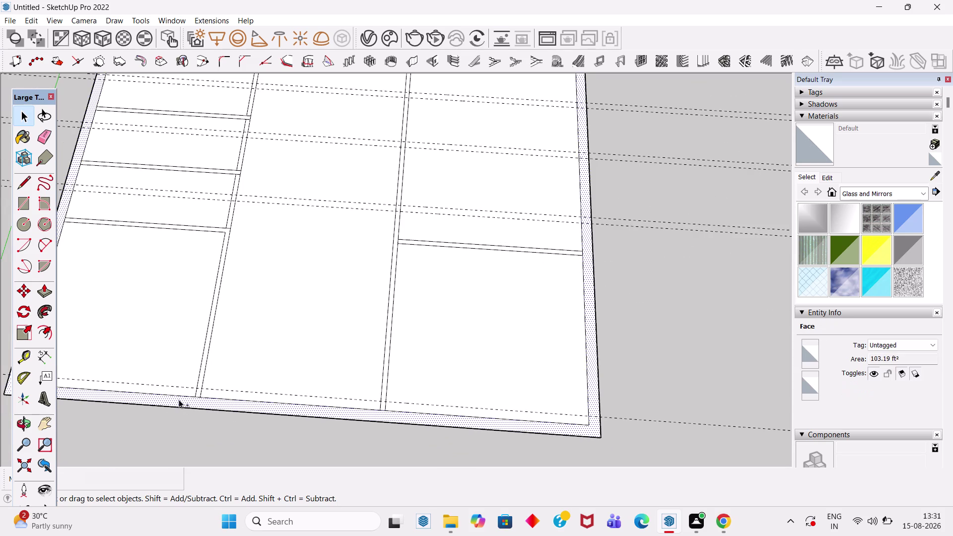
click(180, 398)
click(184, 404)
double_click(184, 403)
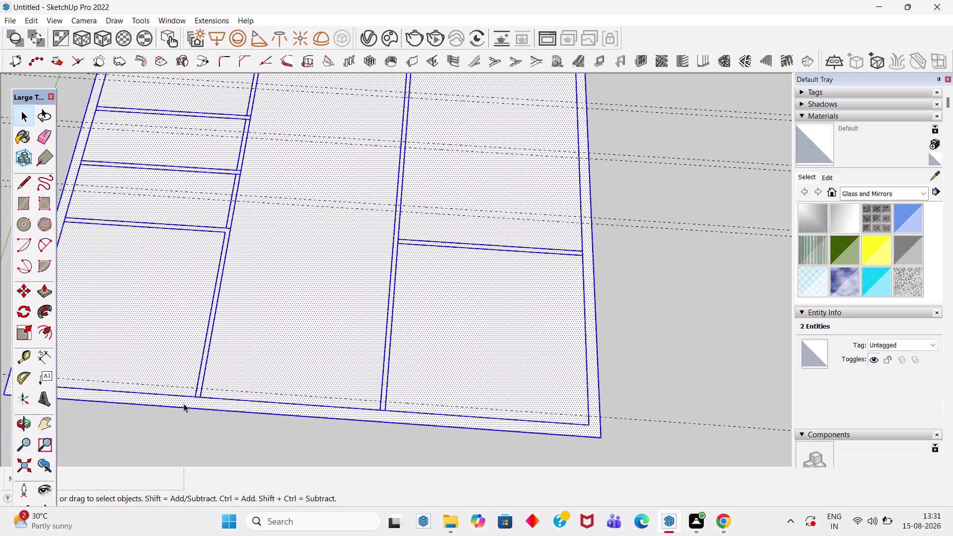
double_click(184, 403)
double_click(184, 404)
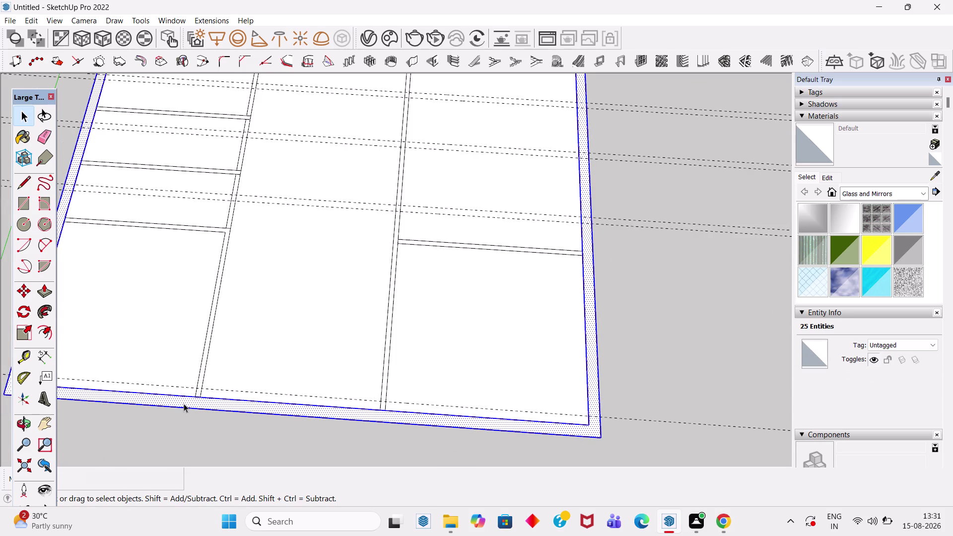
click(200, 417)
scroll(down, 3)
scroll(up, 3)
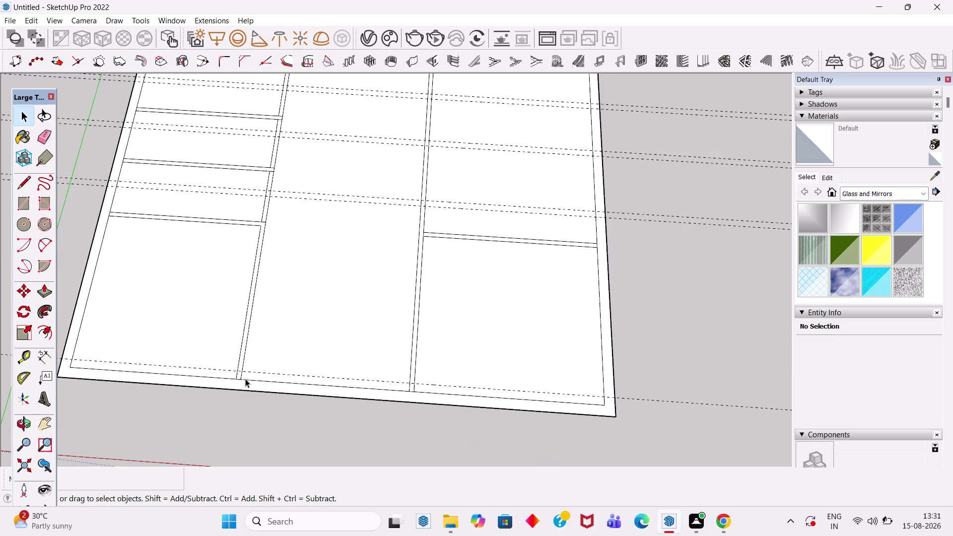
Draw a line along the inner bottom edge to the lower-left inner corner.
key(l)
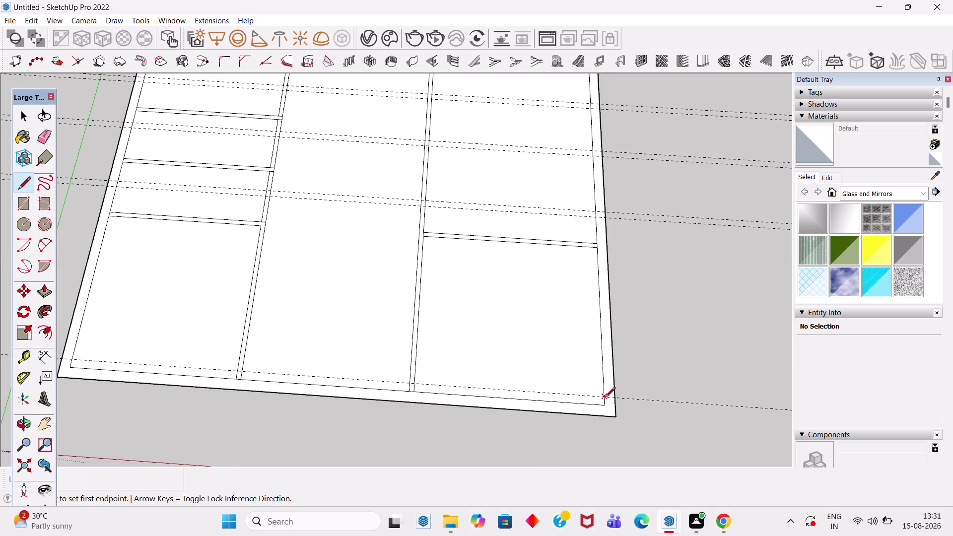
drag(605, 398, 565, 391)
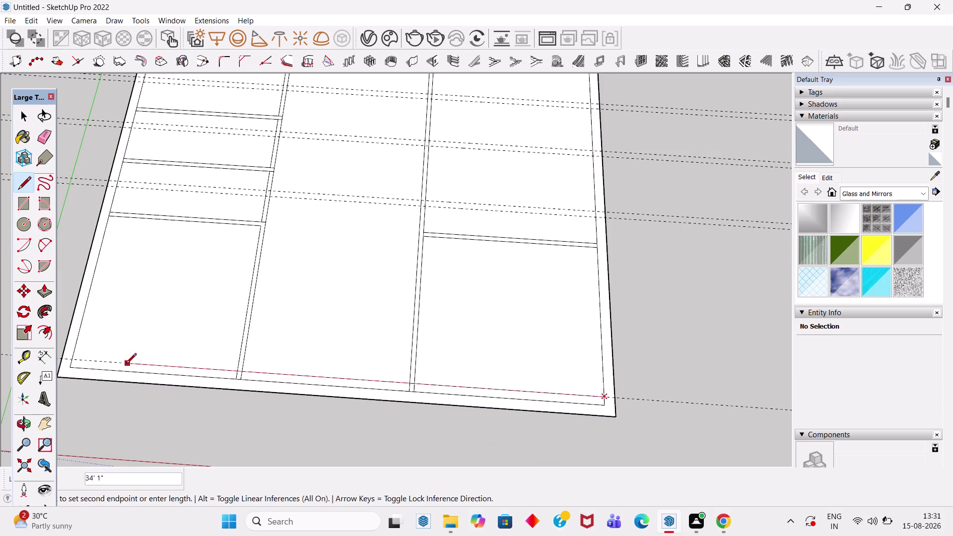
click(70, 354)
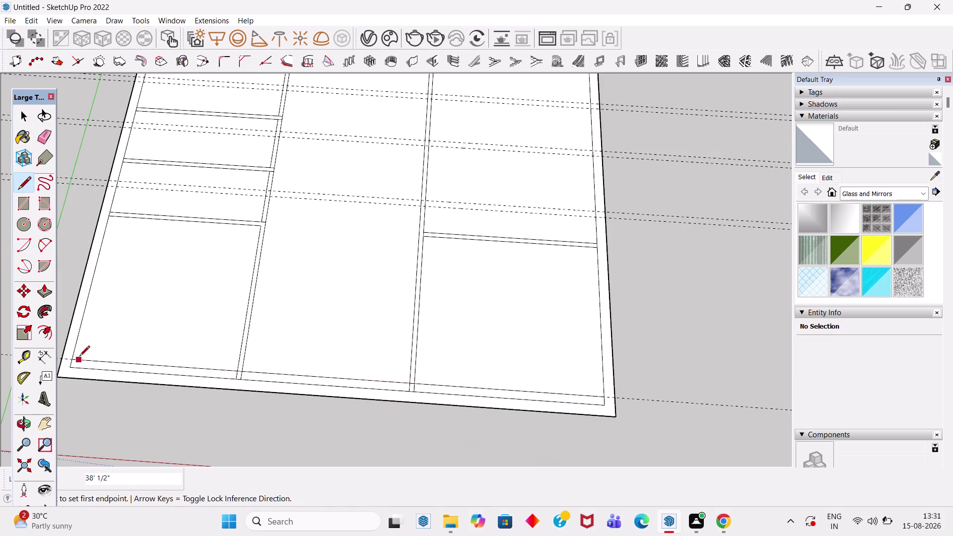
key(space)
Erase the stray edges in the bottom-left room and at the left wall's foot.
key(e)
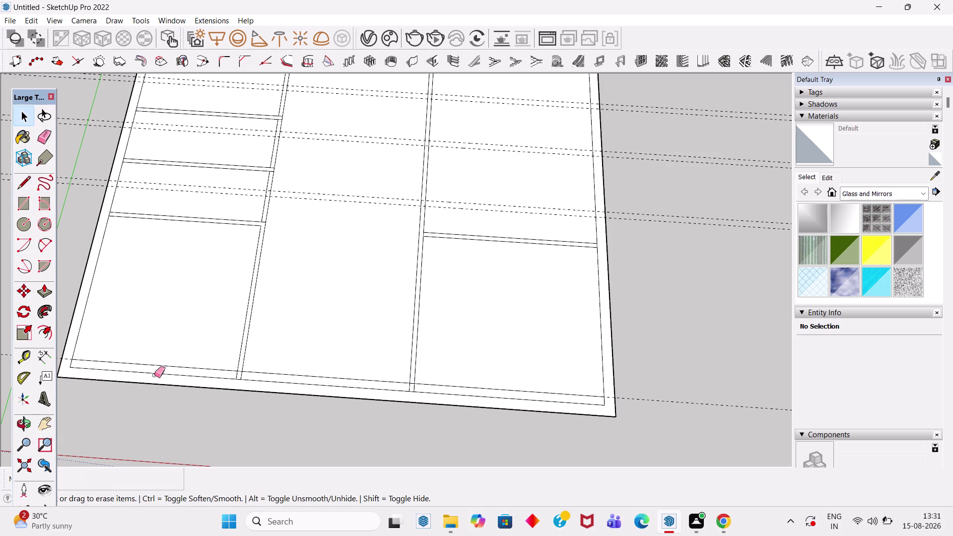
click(155, 374)
click(156, 386)
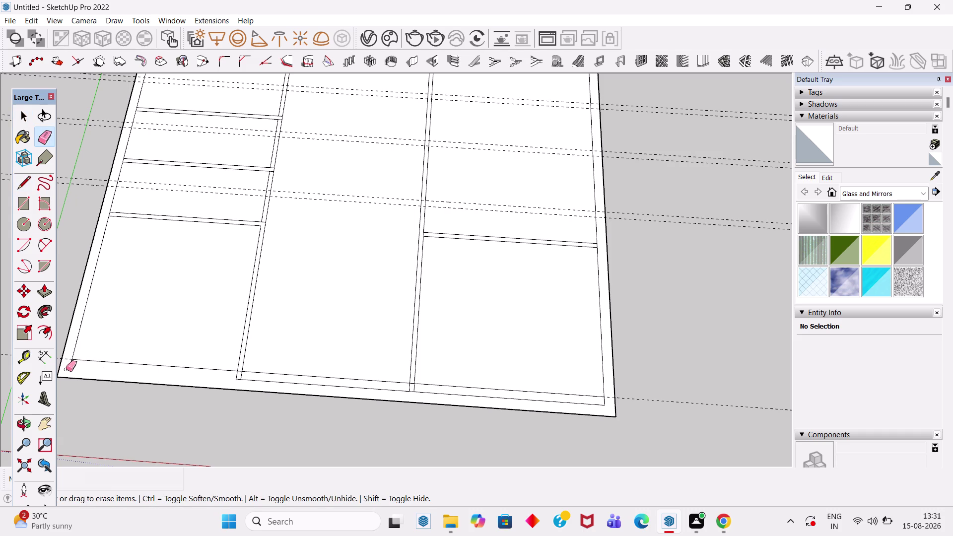
click(70, 365)
click(238, 378)
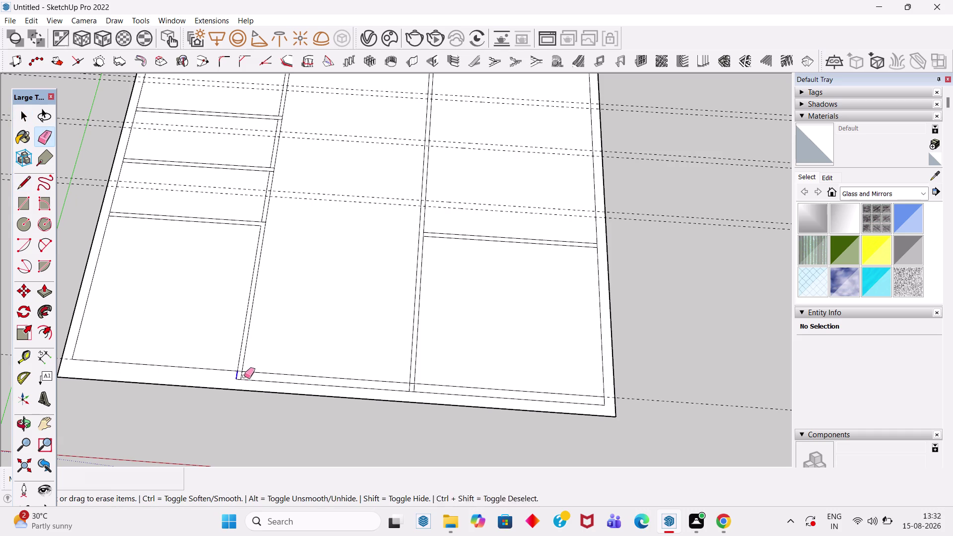
click(242, 376)
click(243, 381)
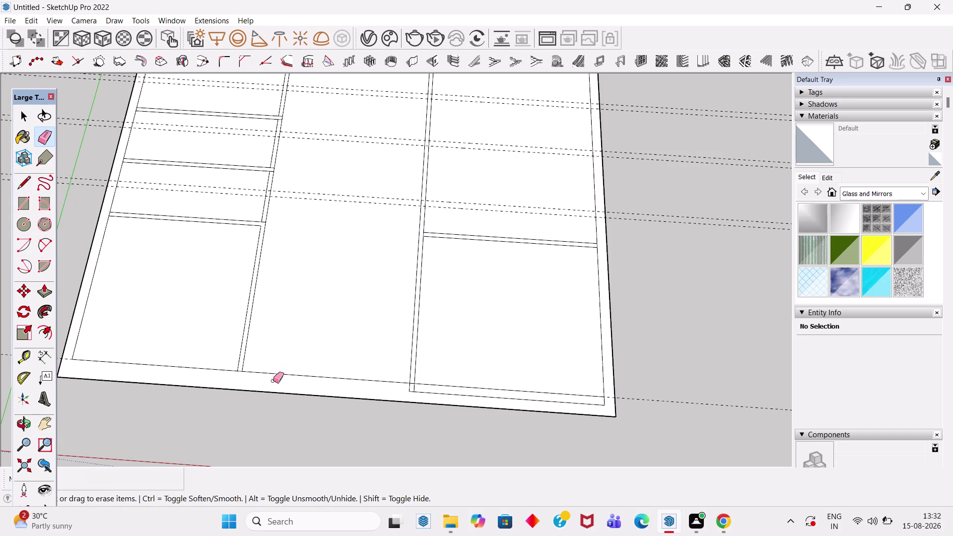
Erase the stray edges in the middle room and at the lower-right corner.
click(412, 389)
click(415, 387)
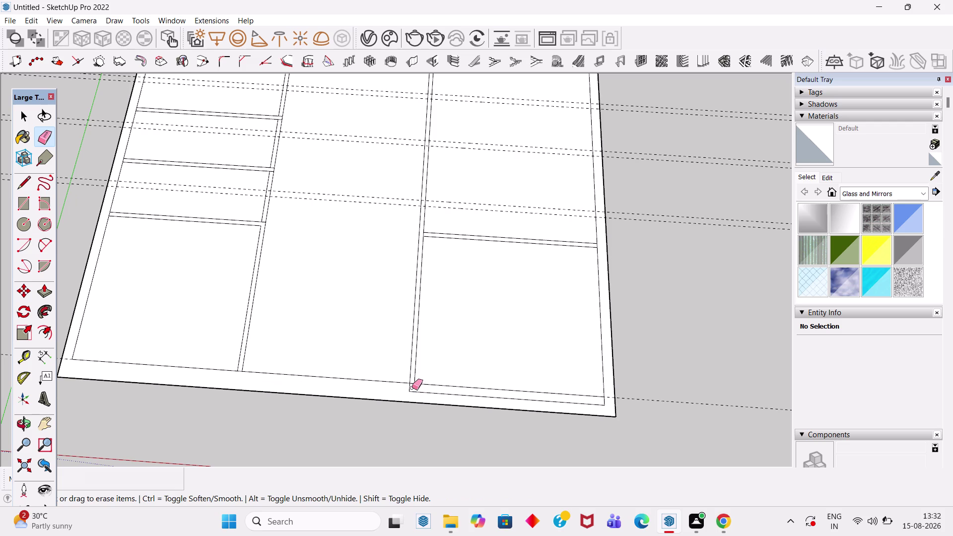
click(412, 388)
click(413, 393)
click(411, 389)
click(604, 403)
scroll(up, 3)
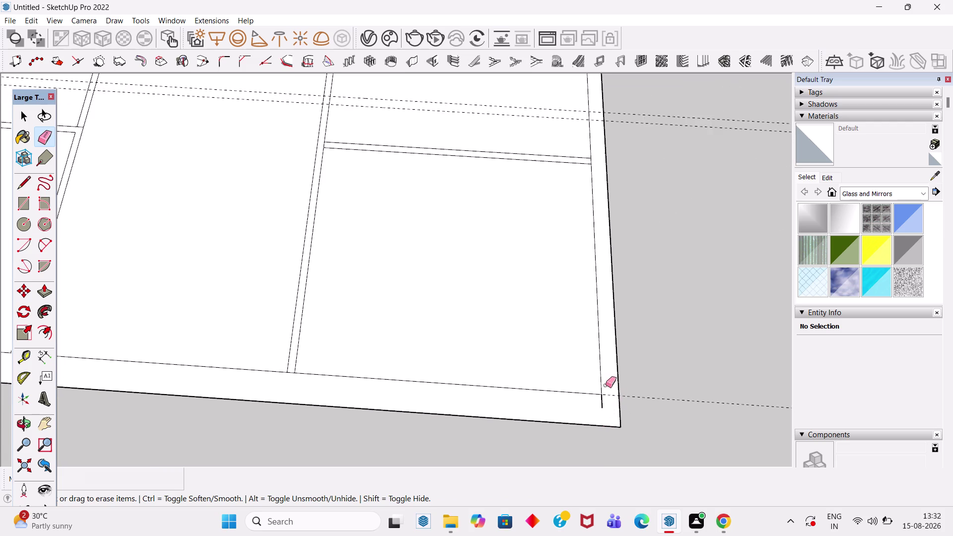
scroll(up, 3)
click(600, 407)
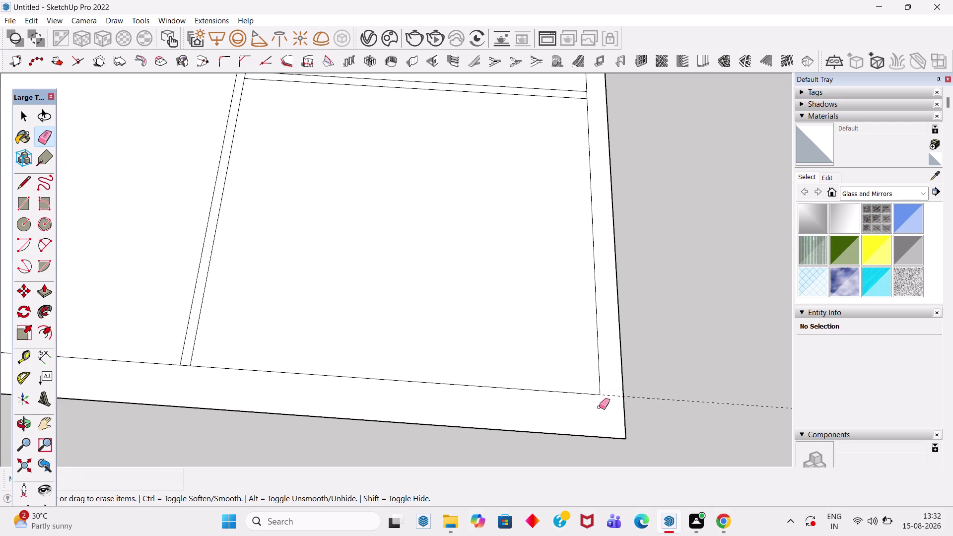
key(space)
key(t)
click(561, 392)
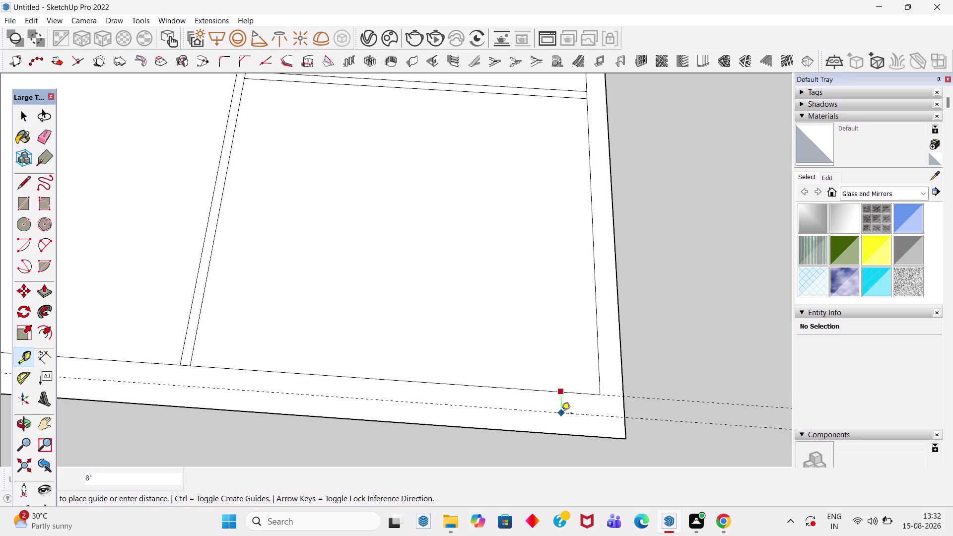
text(9)
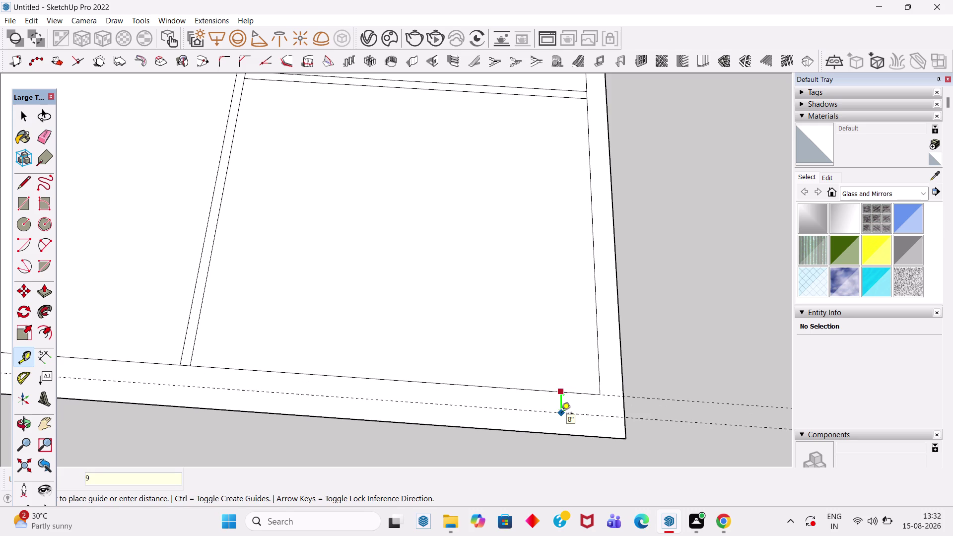
text(")
key(Return)
key(space)
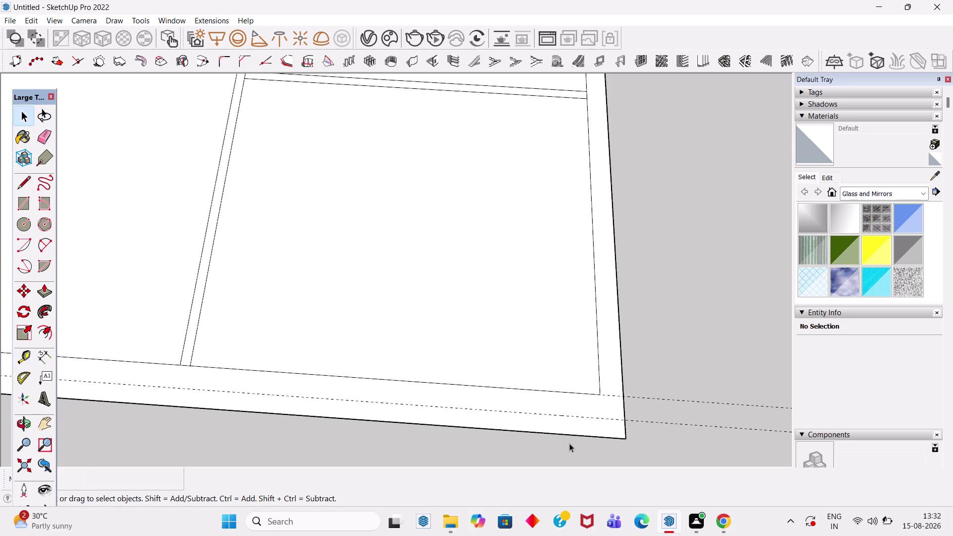
click(569, 433)
click(569, 436)
key(m)
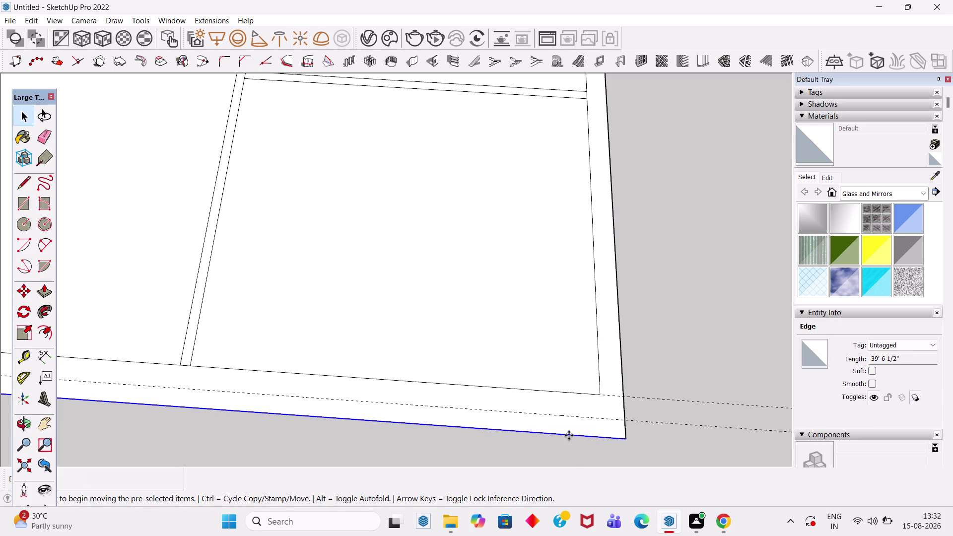
click(626, 441)
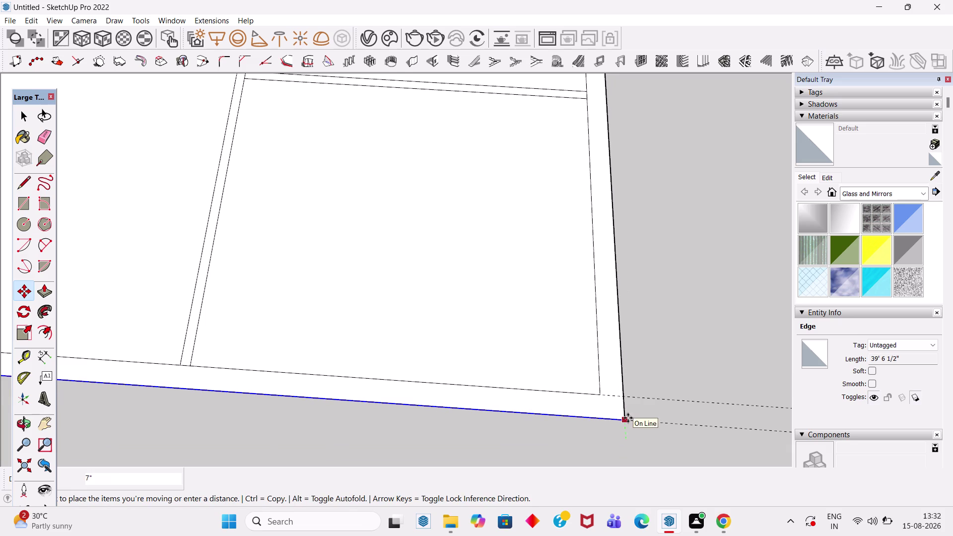
click(627, 418)
key(space)
scroll(down, 3)
scroll(down, 3)
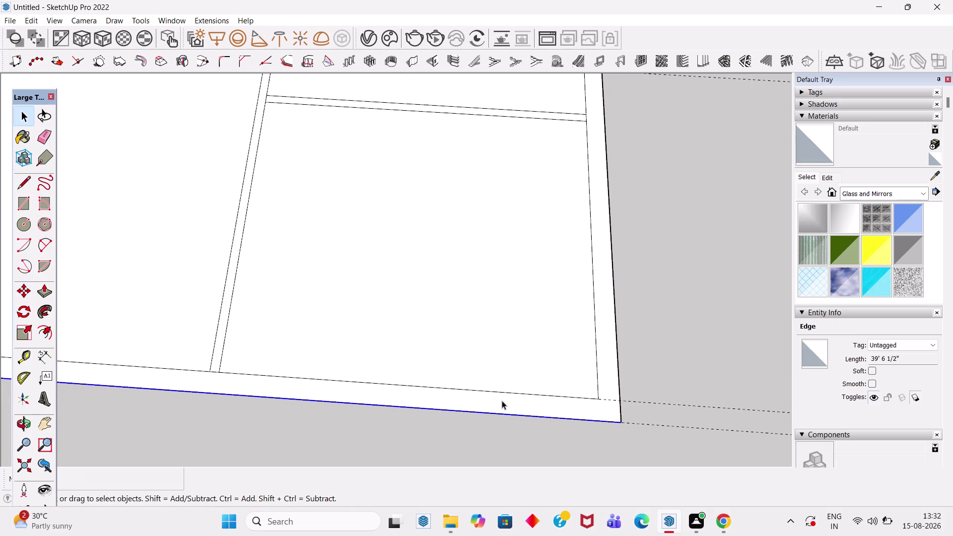
scroll(down, 3)
key(Escape)
click(675, 332)
scroll(down, 3)
scroll(down, 3)
scroll(down, 3)
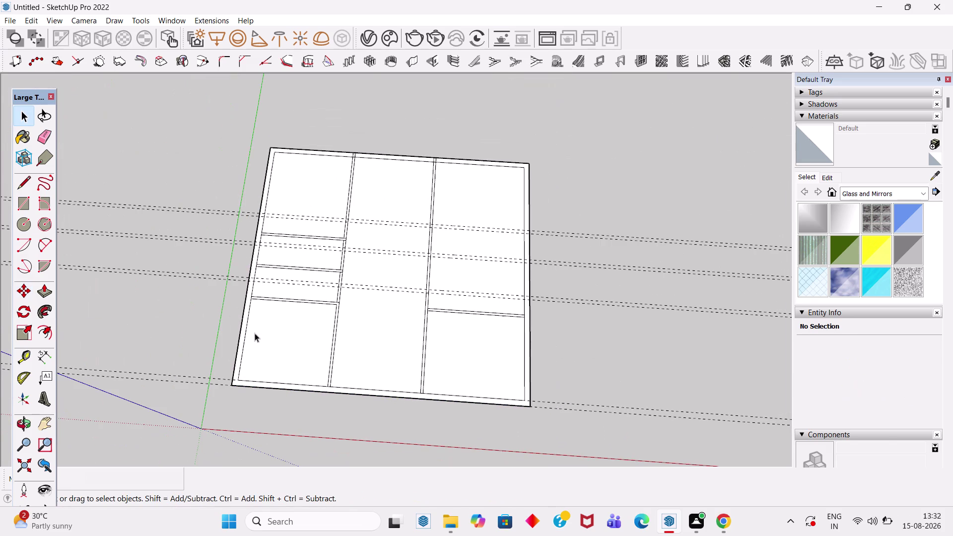
scroll(down, 3)
scroll(down, 3)
Delete all guides via Edit > Delete Guides and pull a new guide off a wall edge.
click(30, 20)
click(85, 134)
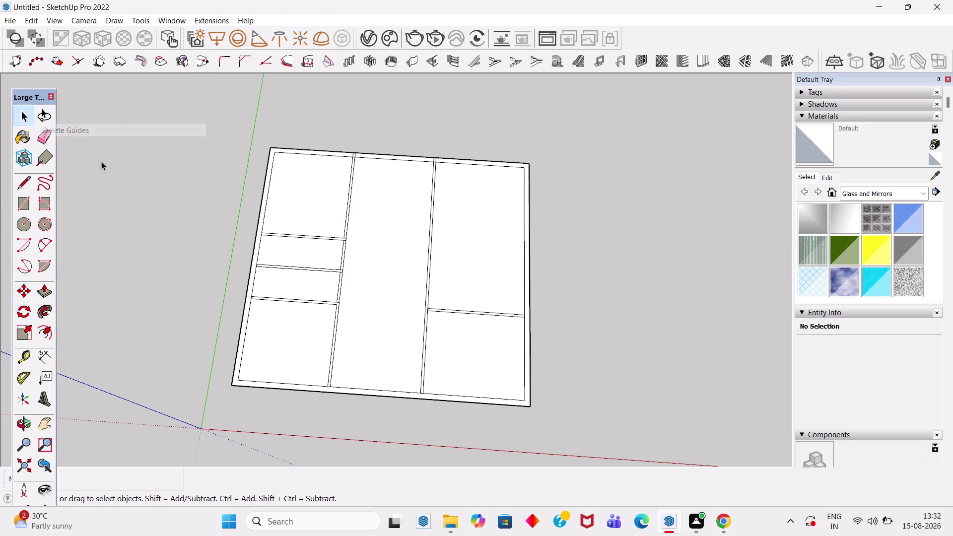
scroll(up, 3)
scroll(down, 3)
key(t)
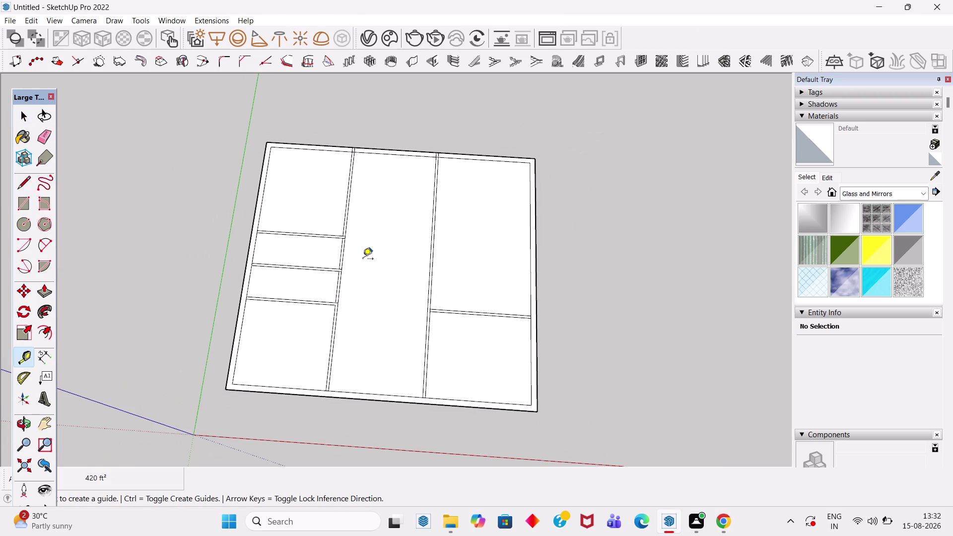
scroll(up, 3)
drag(280, 411, 281, 406)
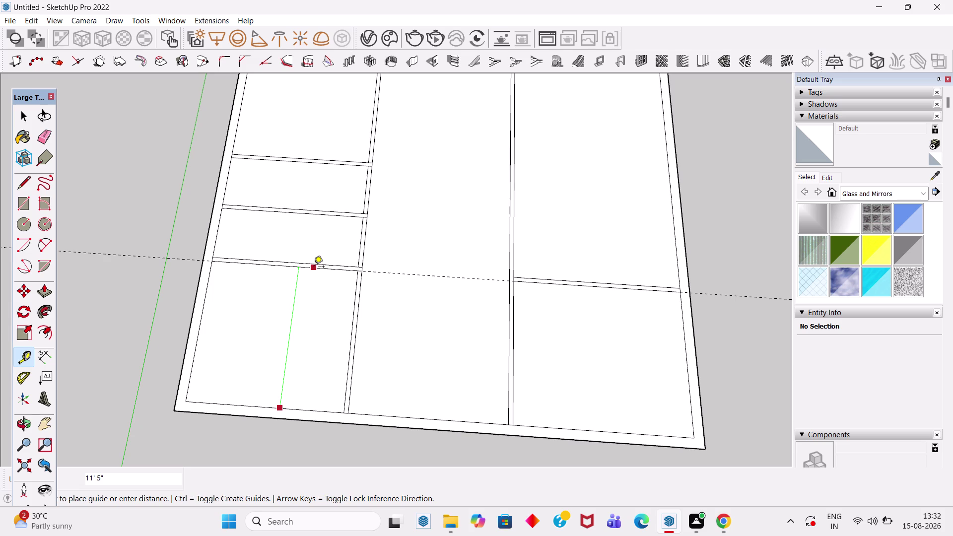
Enter a 13' guide distance, then undo it.
text(13)
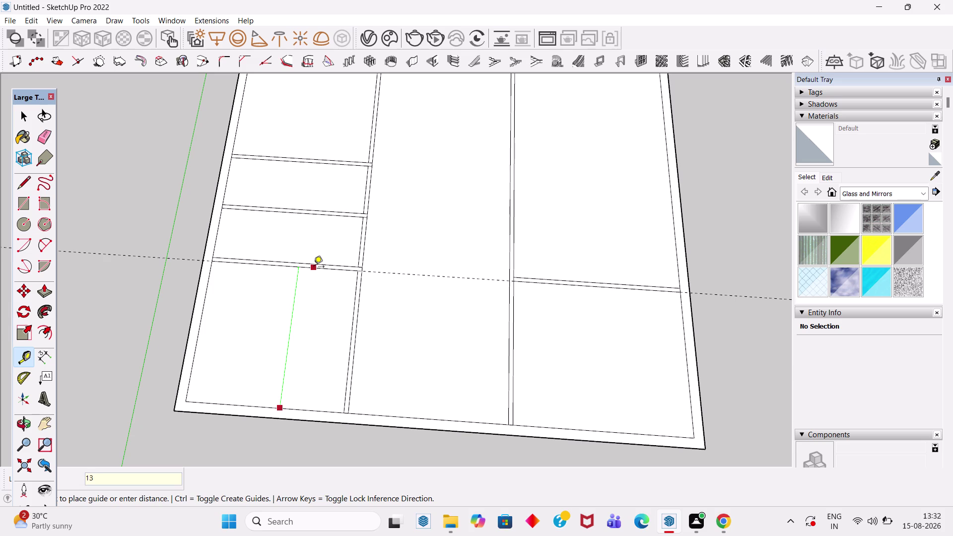
text(')
key(Return)
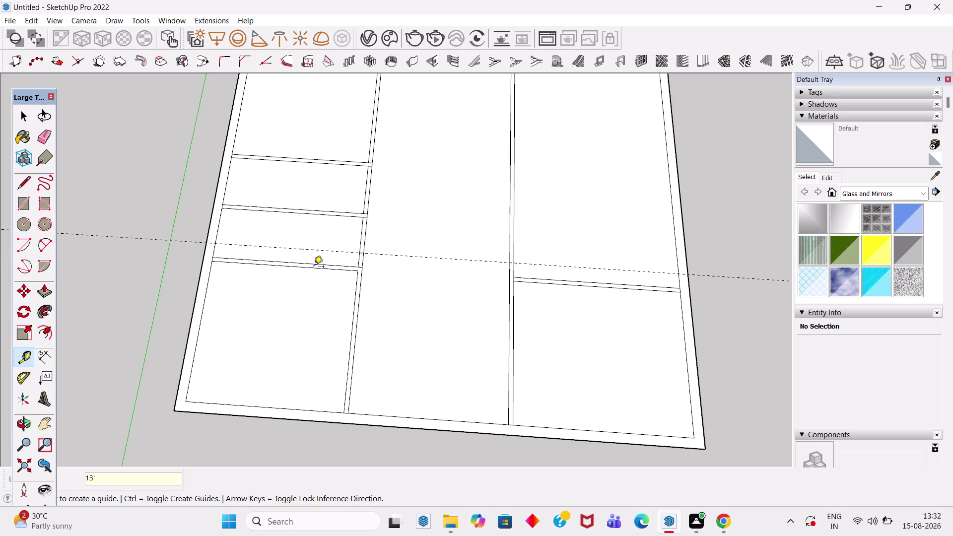
key(ctrl+z)
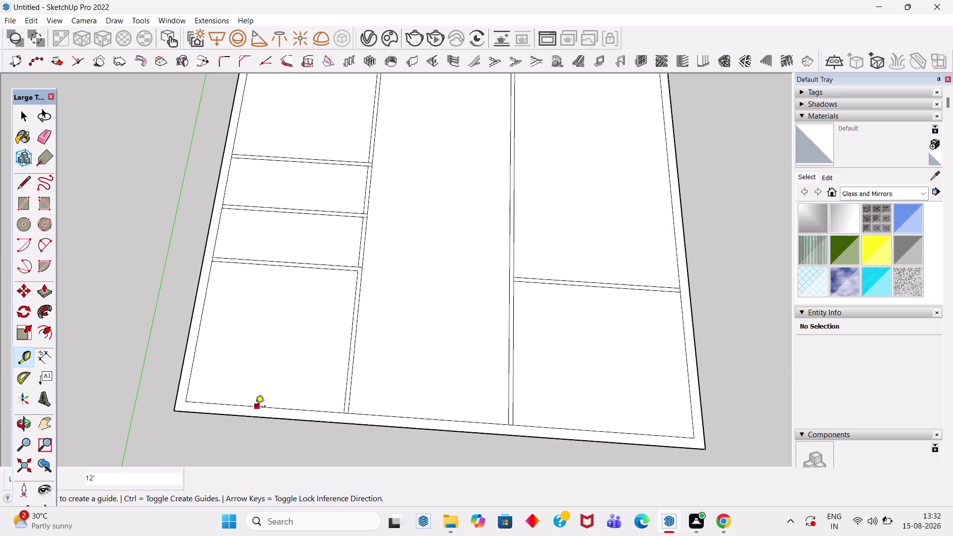
Place a guide 13'5" up from the slab's lower edge, across the rooms.
click(251, 403)
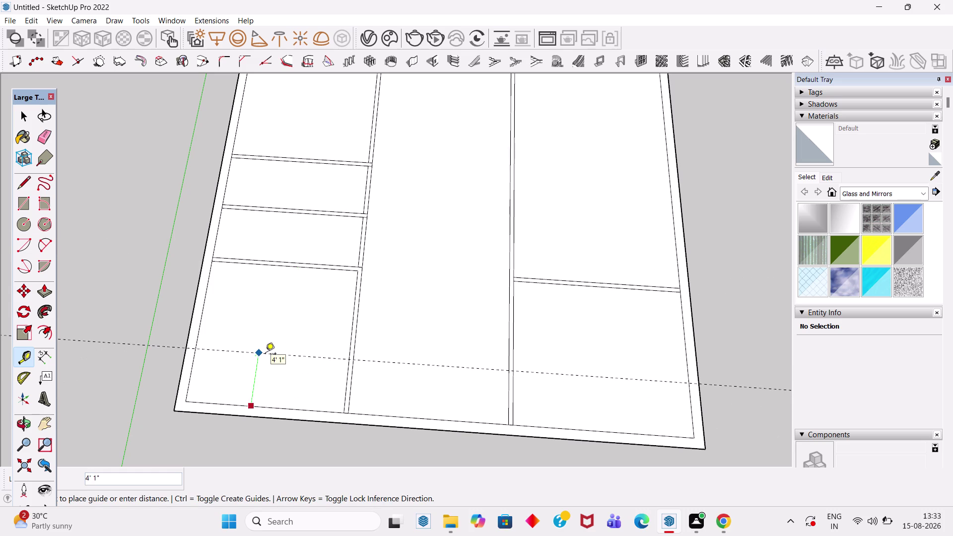
text(13)
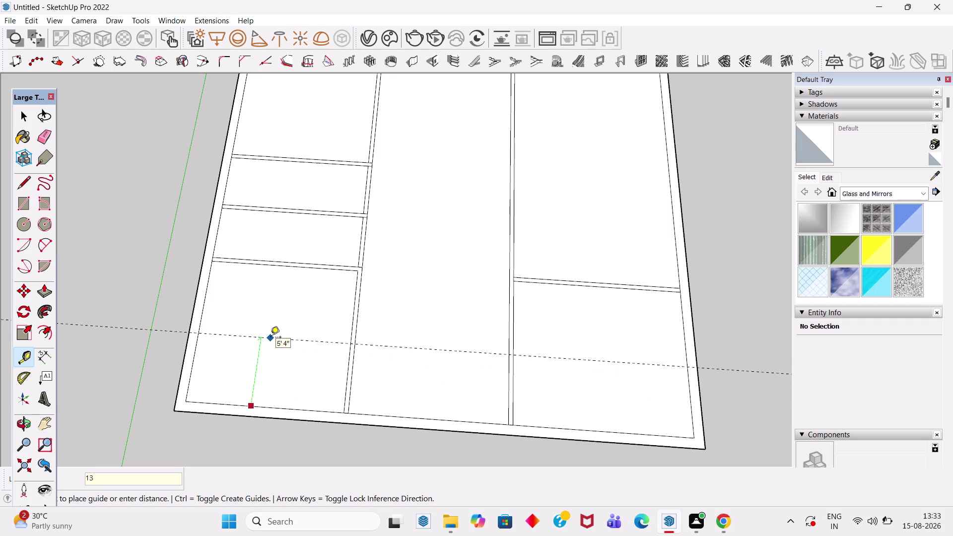
text(')
key(5)
key(shift+quotedbl)
key(Return)
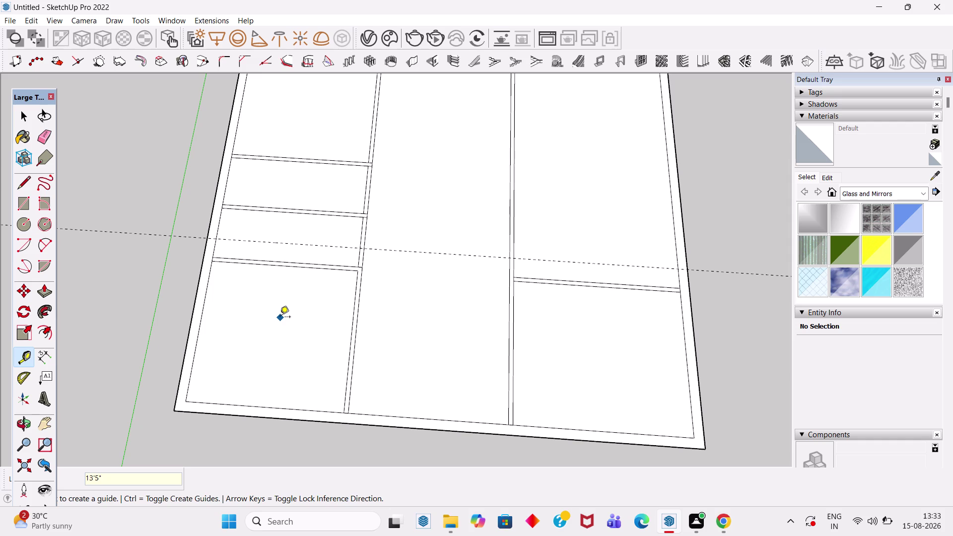
Adjust the view and begin measuring a new guide from the existing guide.
scroll(down, 3)
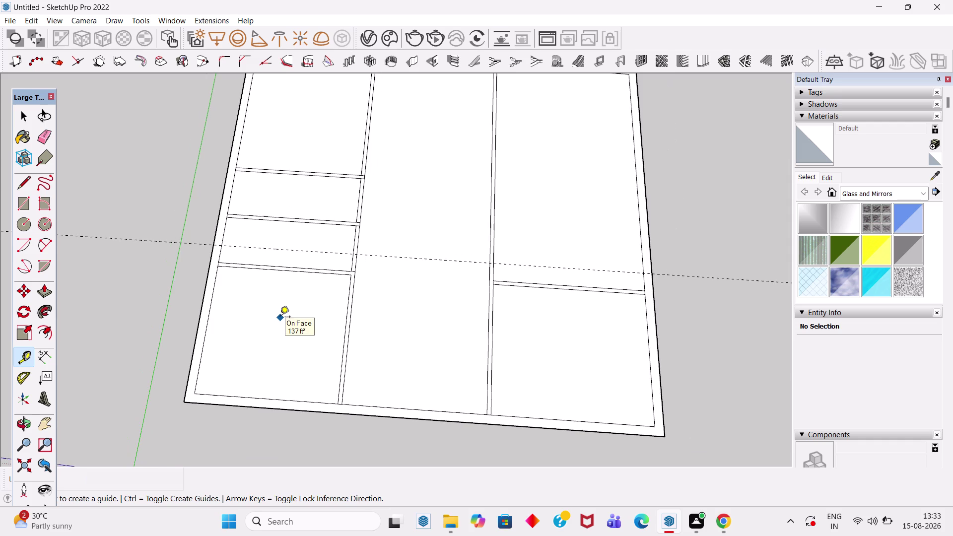
scroll(down, 3)
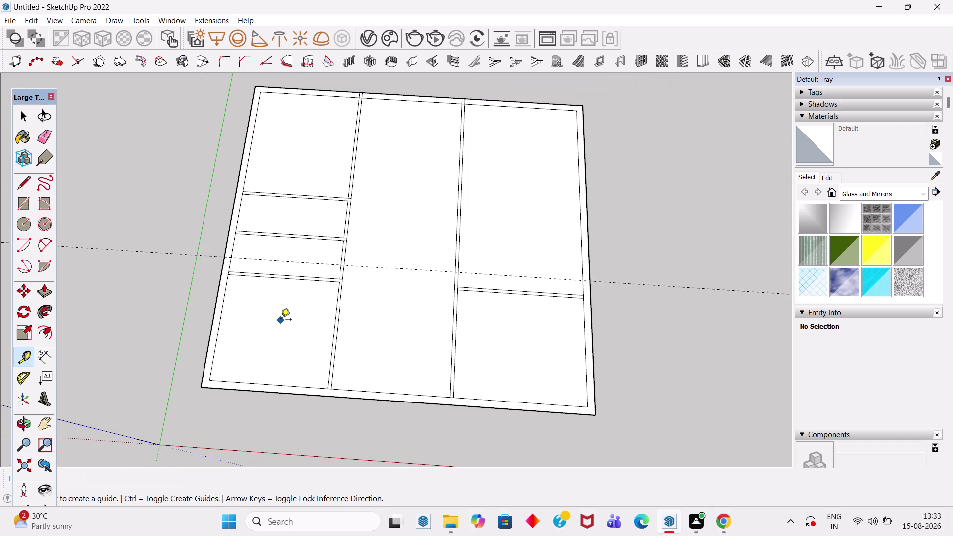
scroll(up, 3)
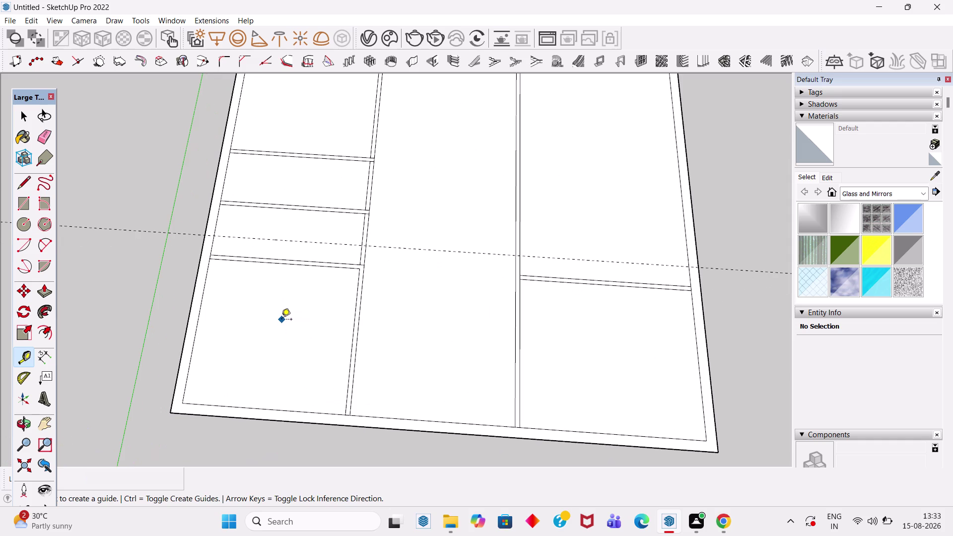
scroll(up, 3)
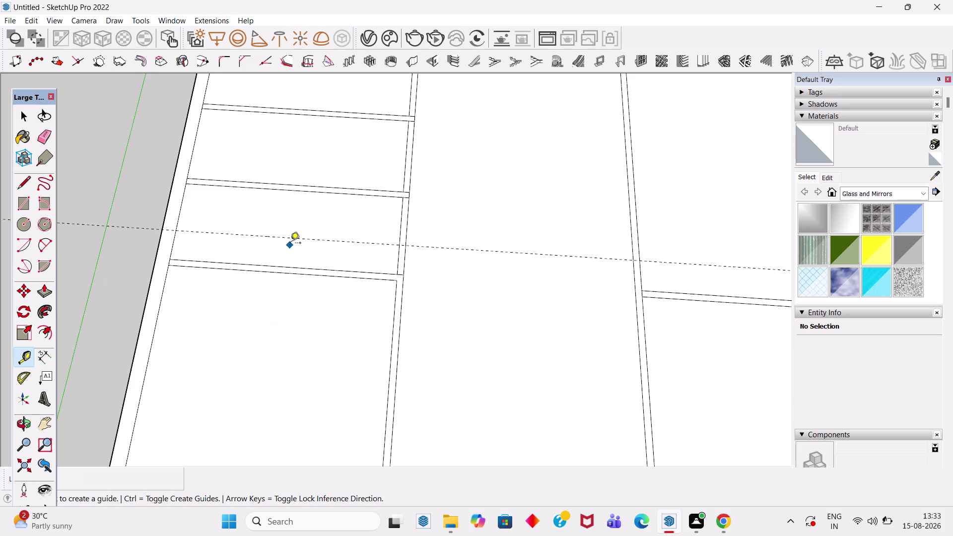
click(293, 239)
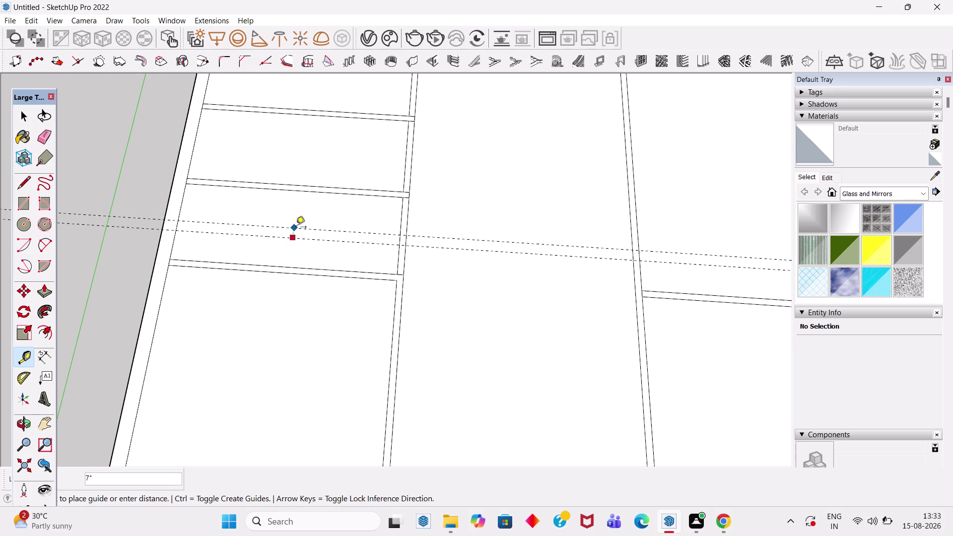
Place a guide 6 from the existing guide and one 4'6" from the upper partition.
key(6)
key(Return)
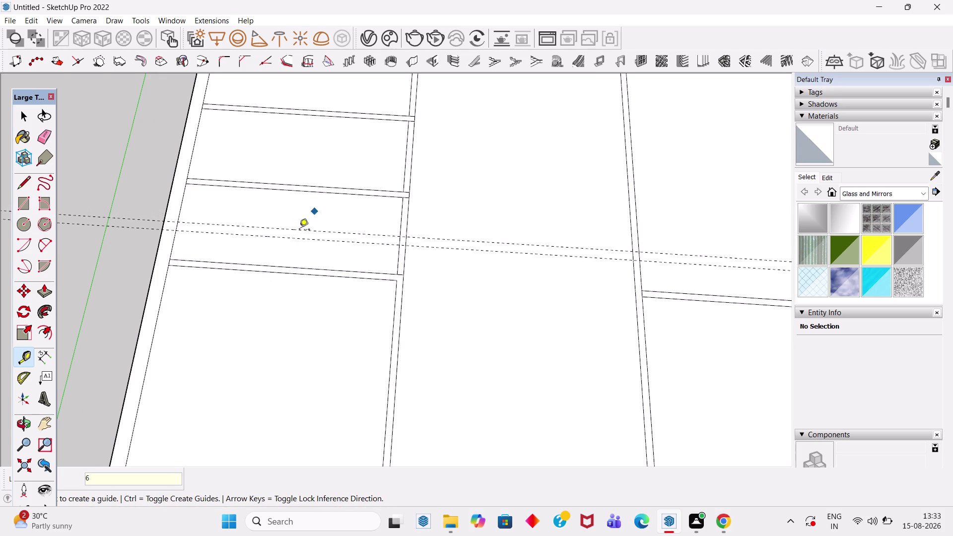
click(297, 231)
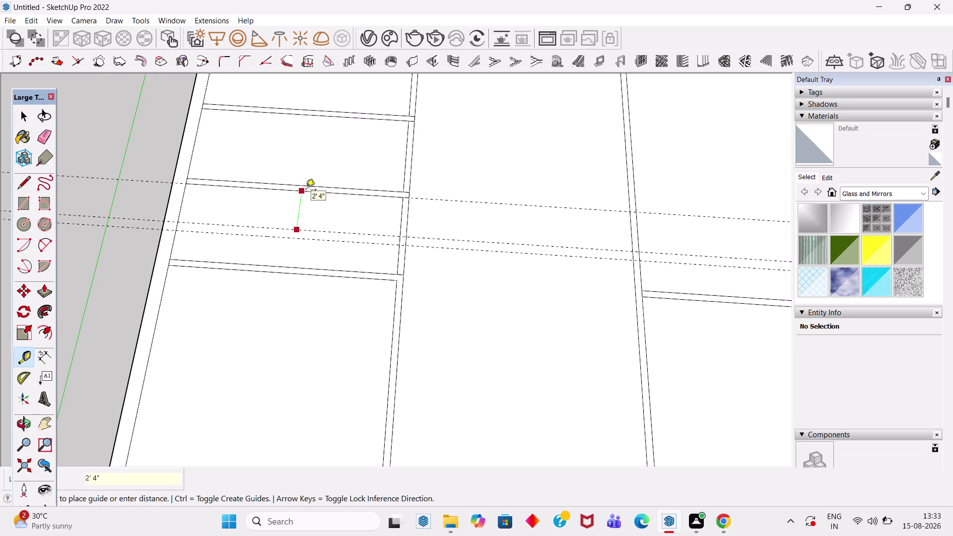
text(4'6)
text(")
key(Return)
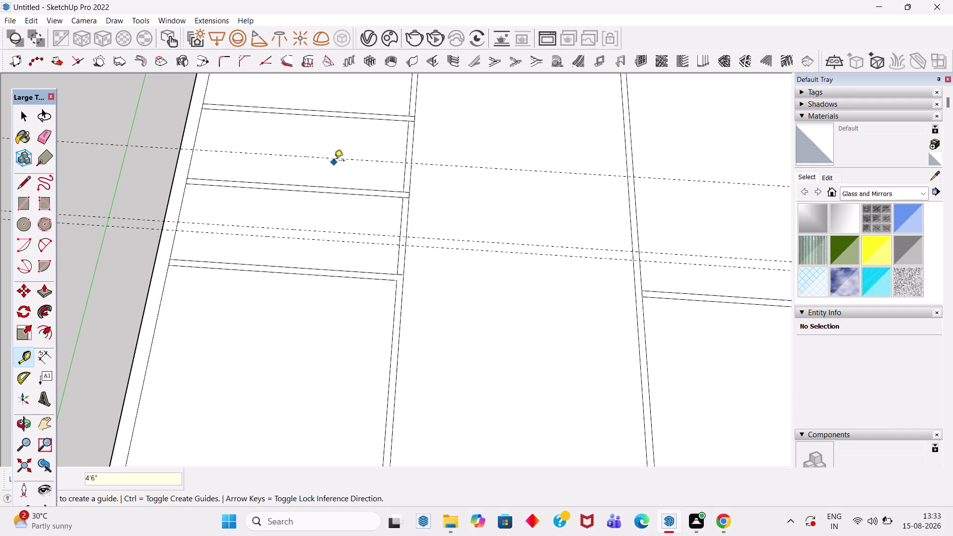
Add a guide 6 from the newest guide and one 4'7" from the top guide.
click(334, 162)
key(6)
key(Return)
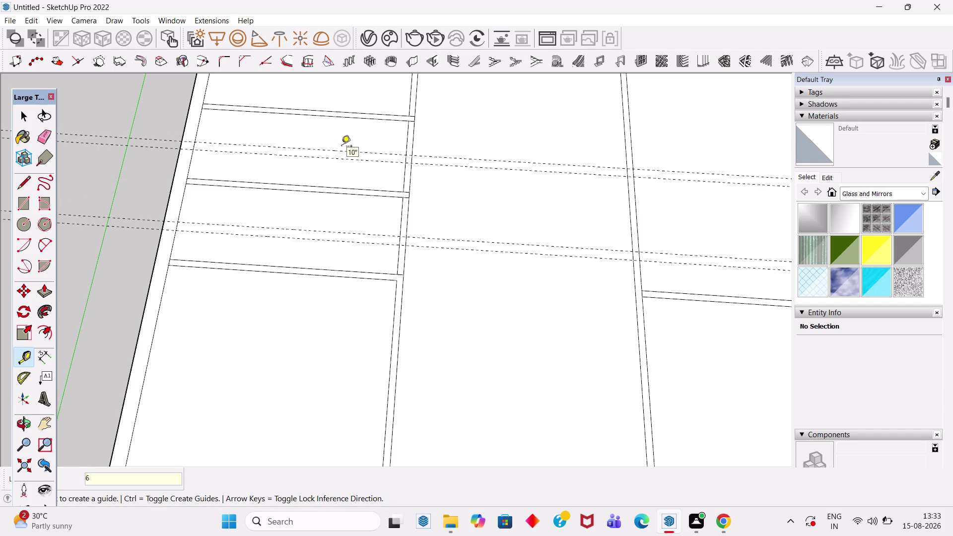
click(347, 151)
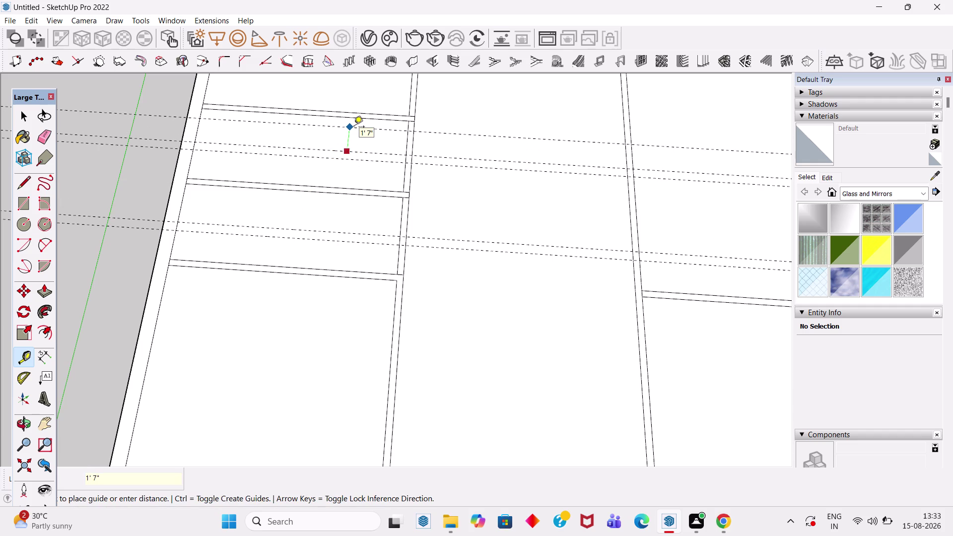
text(4')
key(7)
key(shift+quotedbl)
key(Return)
Place a guide offset 6 inside the top-left room.
scroll(down, 3)
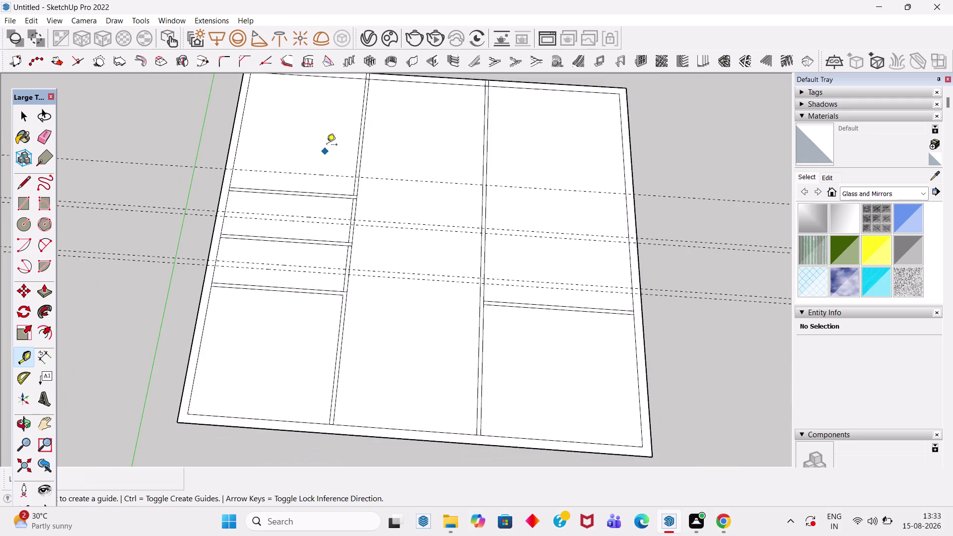
scroll(up, 3)
click(324, 189)
key(6)
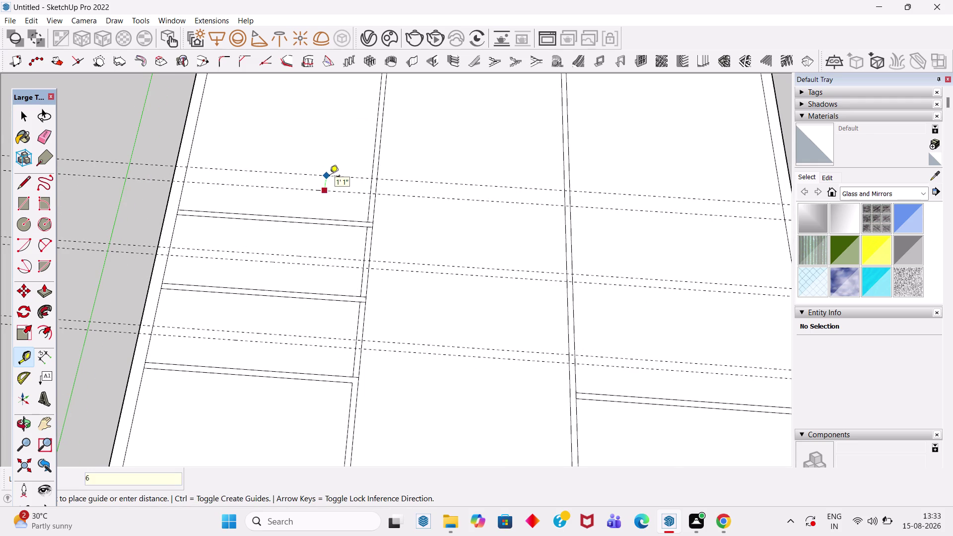
key(Return)
Add a 3'6" guide from a guide in the top room.
scroll(up, 3)
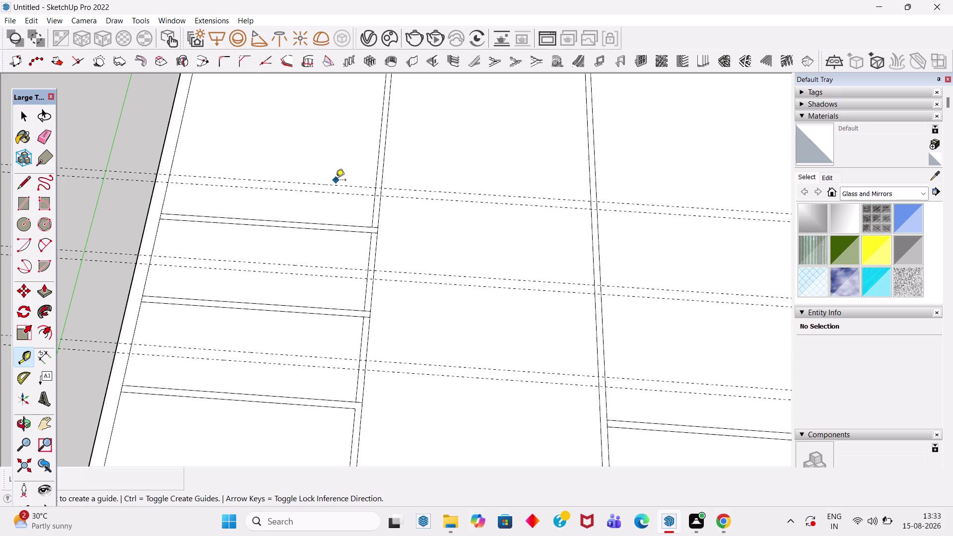
scroll(down, 3)
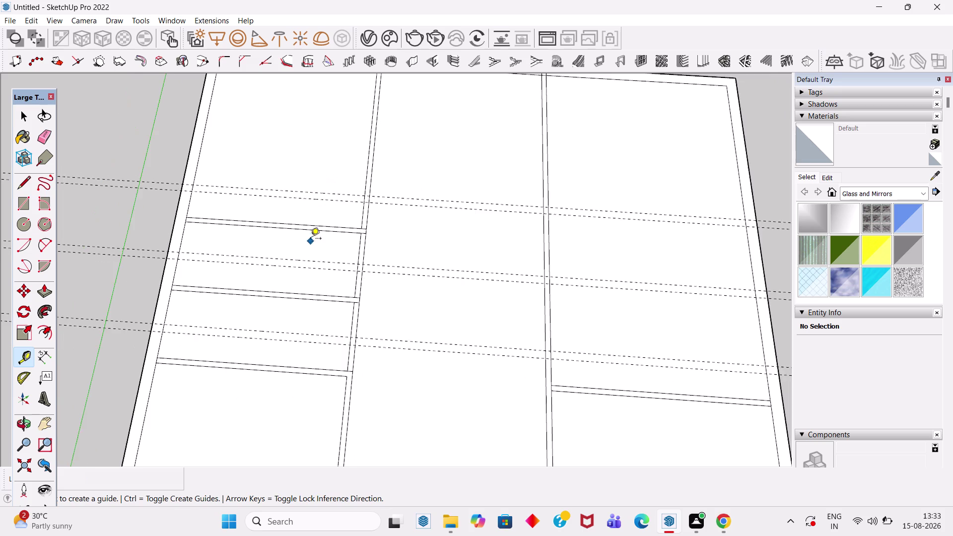
scroll(up, 3)
click(323, 191)
text(1)
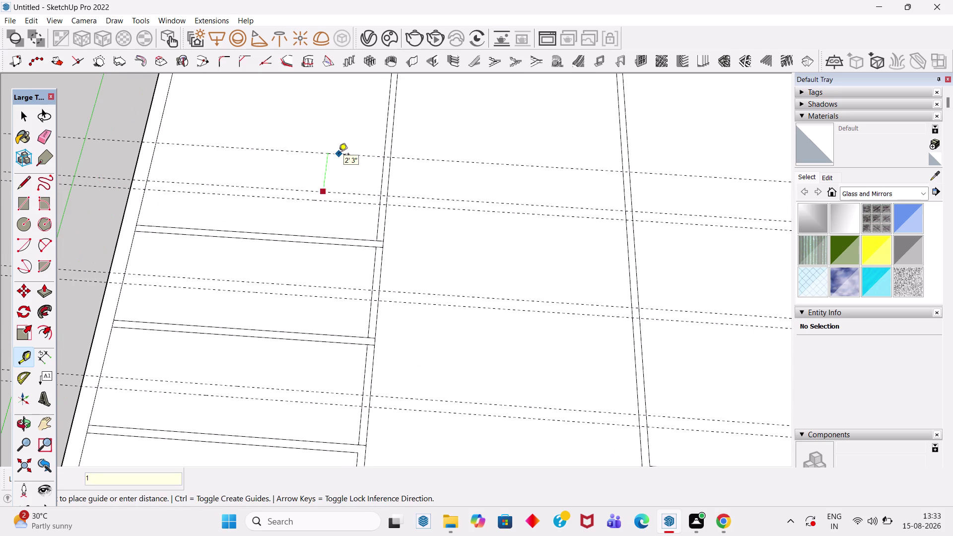
text(3'6")
key(Return)
scroll(down, 3)
scroll(down, 3)
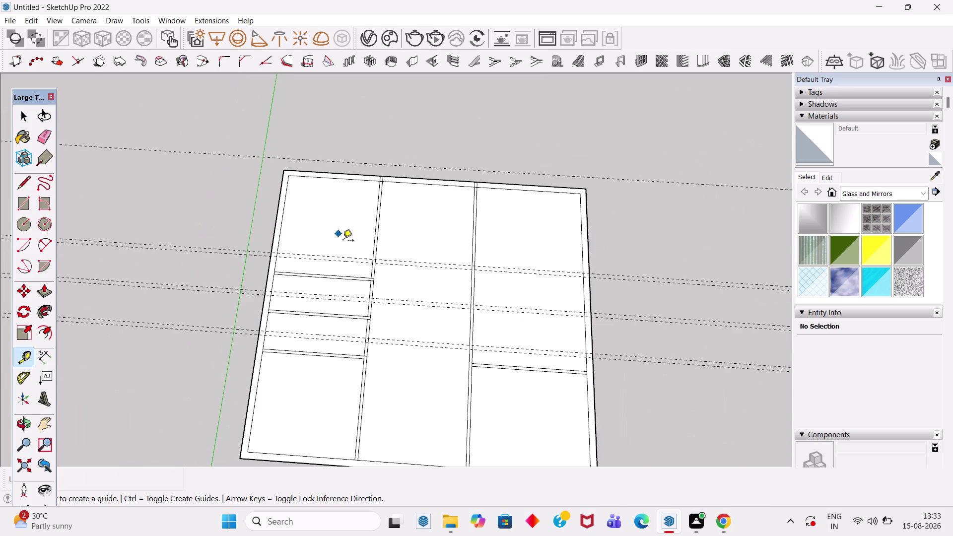